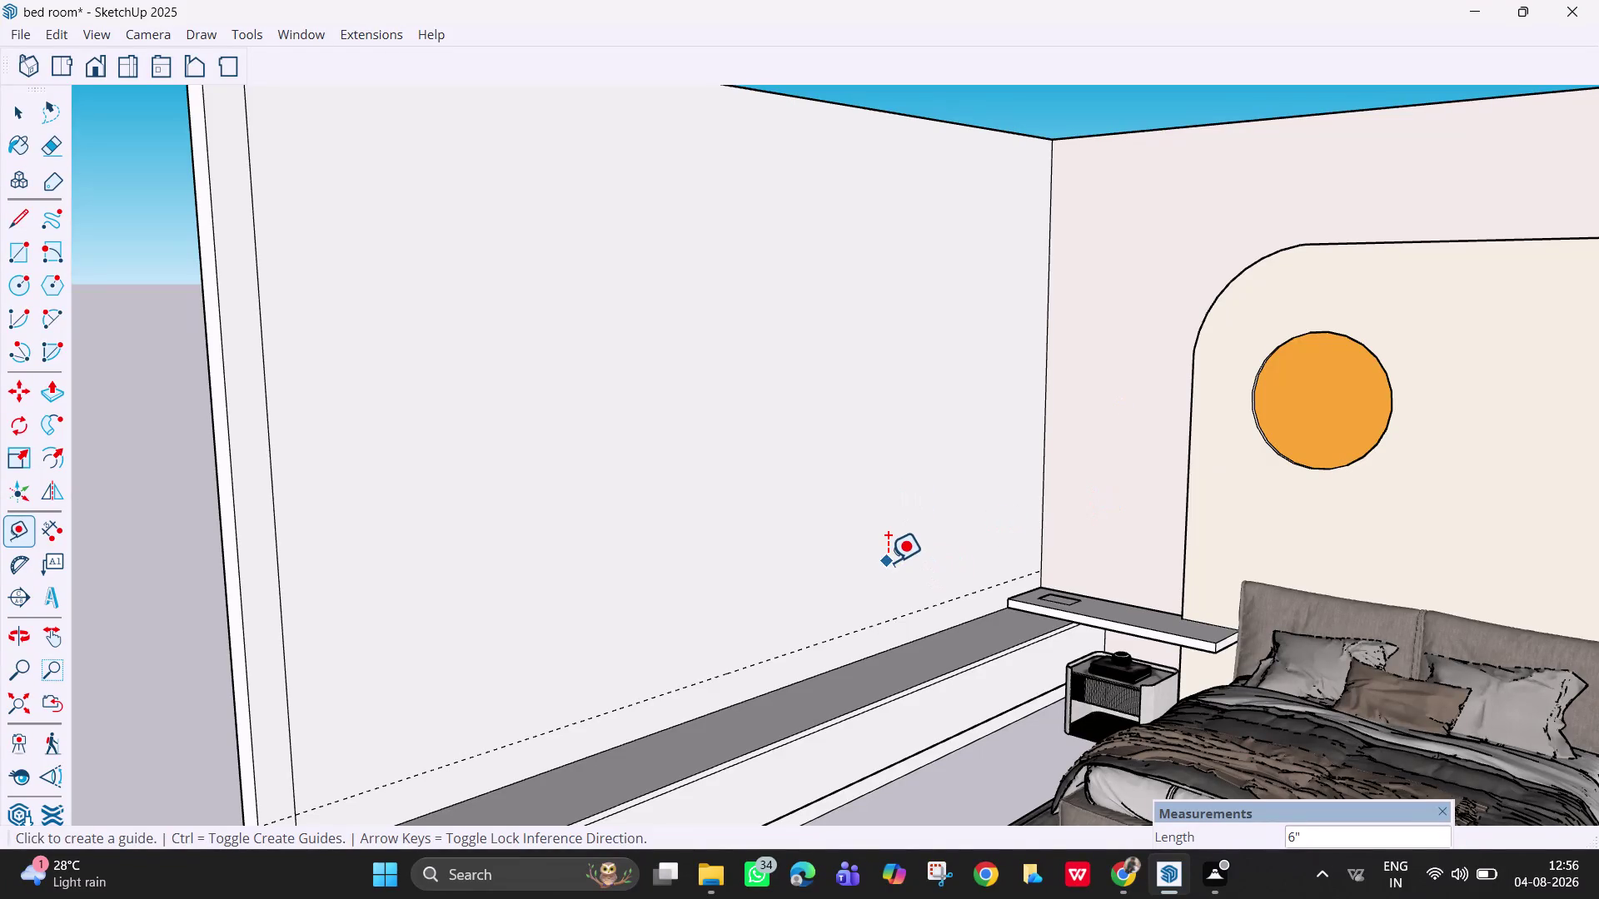
Pull a guide from the lower guide line up to near the top of the bedroom wall.
click(809, 643)
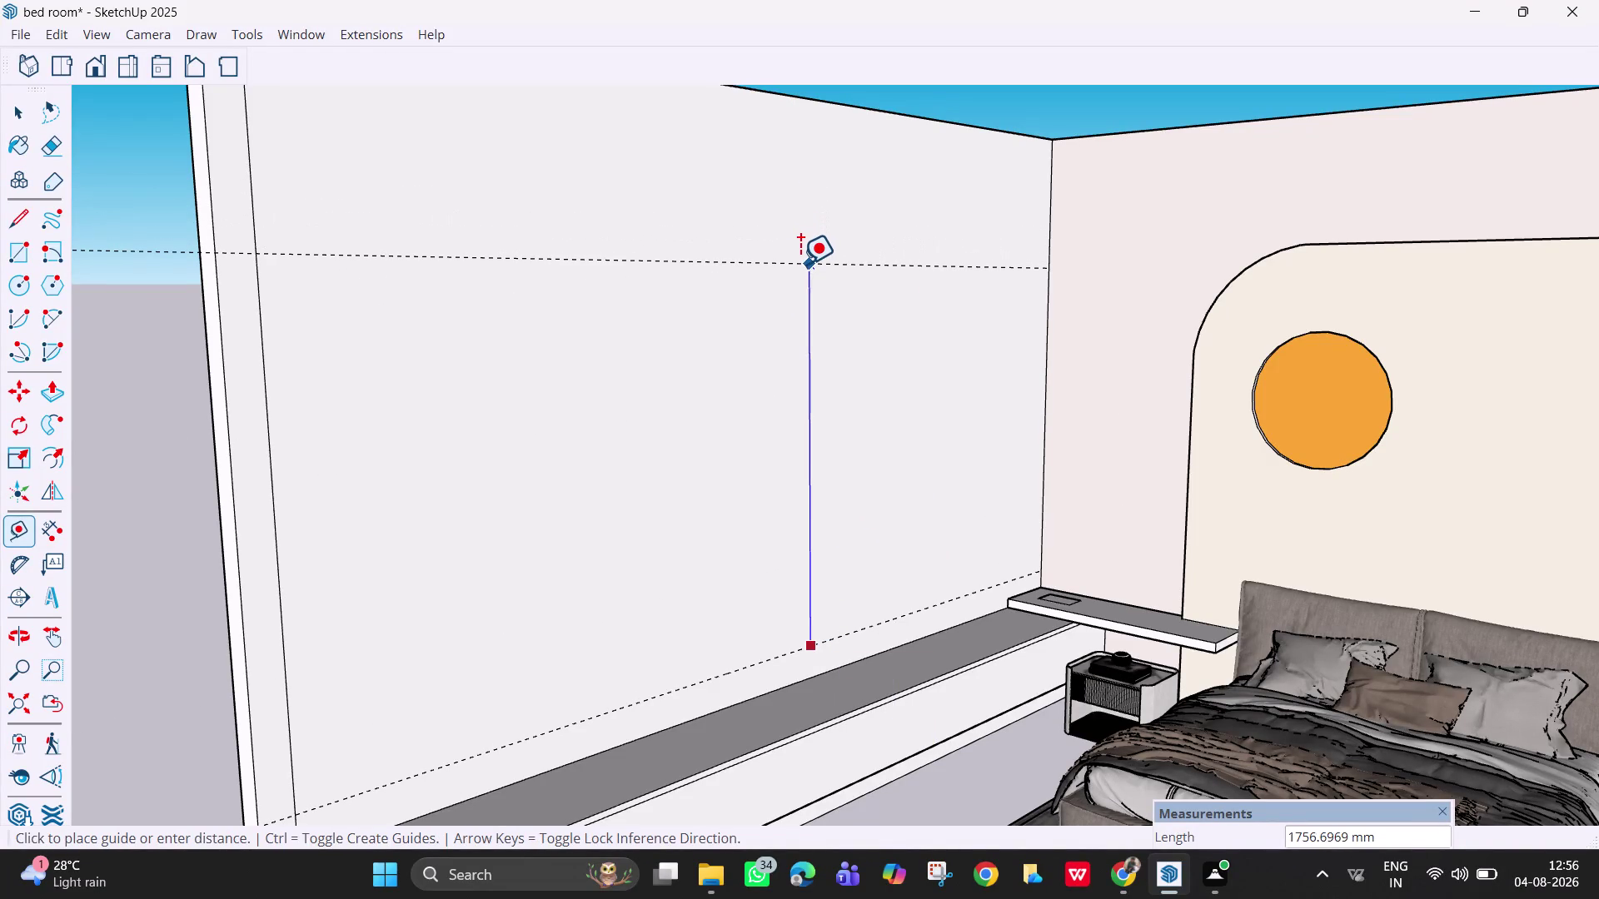
click(374, 33)
click(316, 34)
click(316, 34)
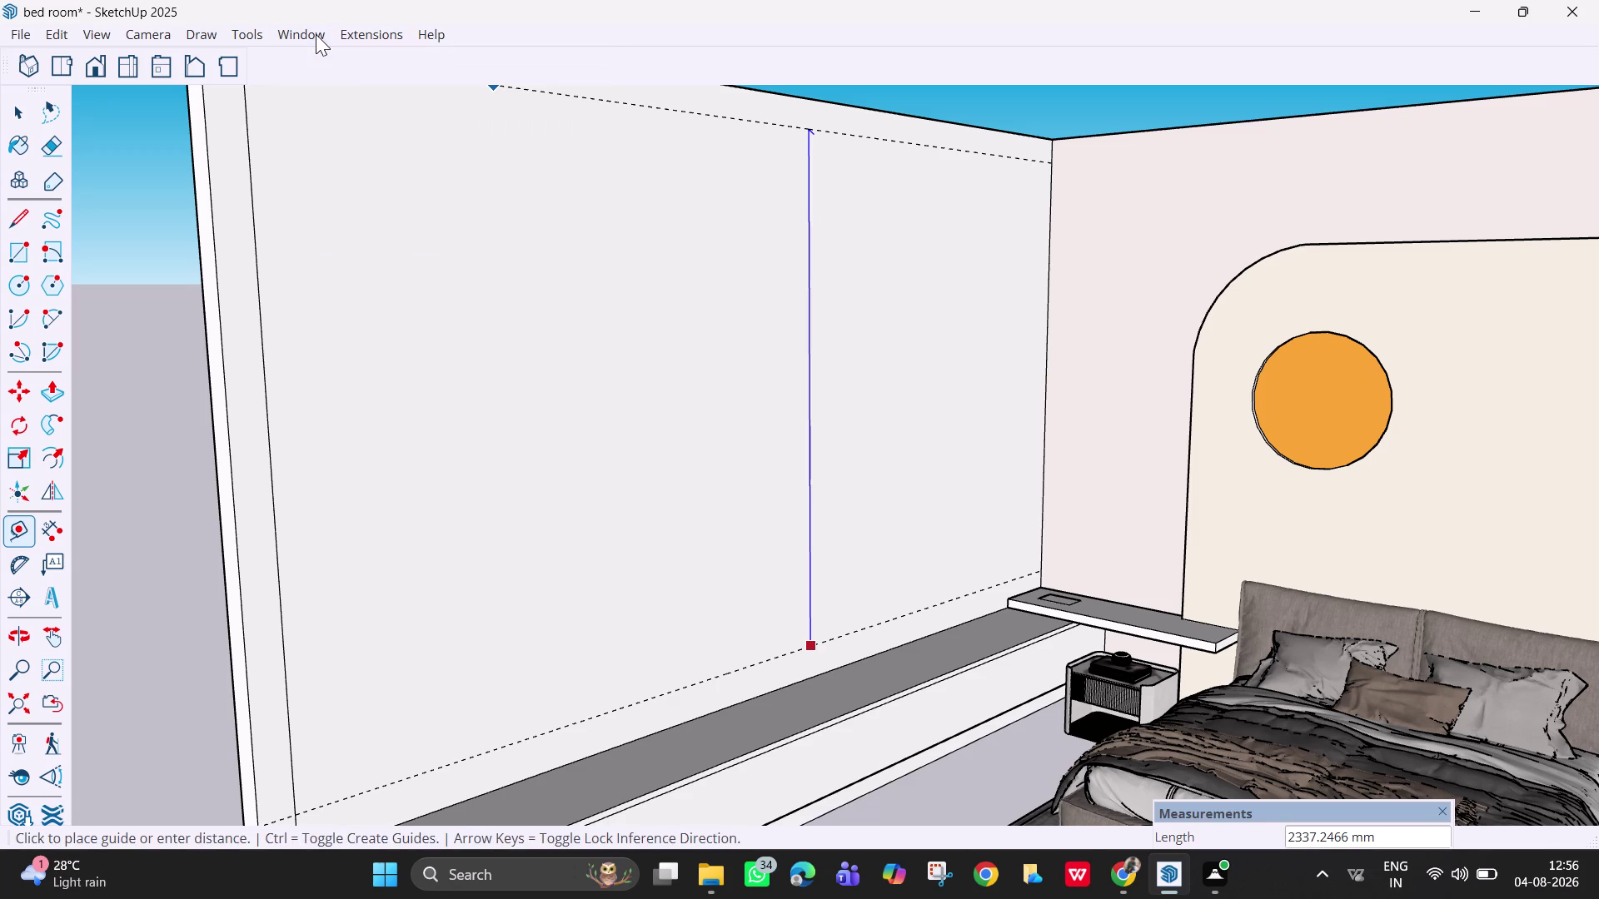
click(374, 142)
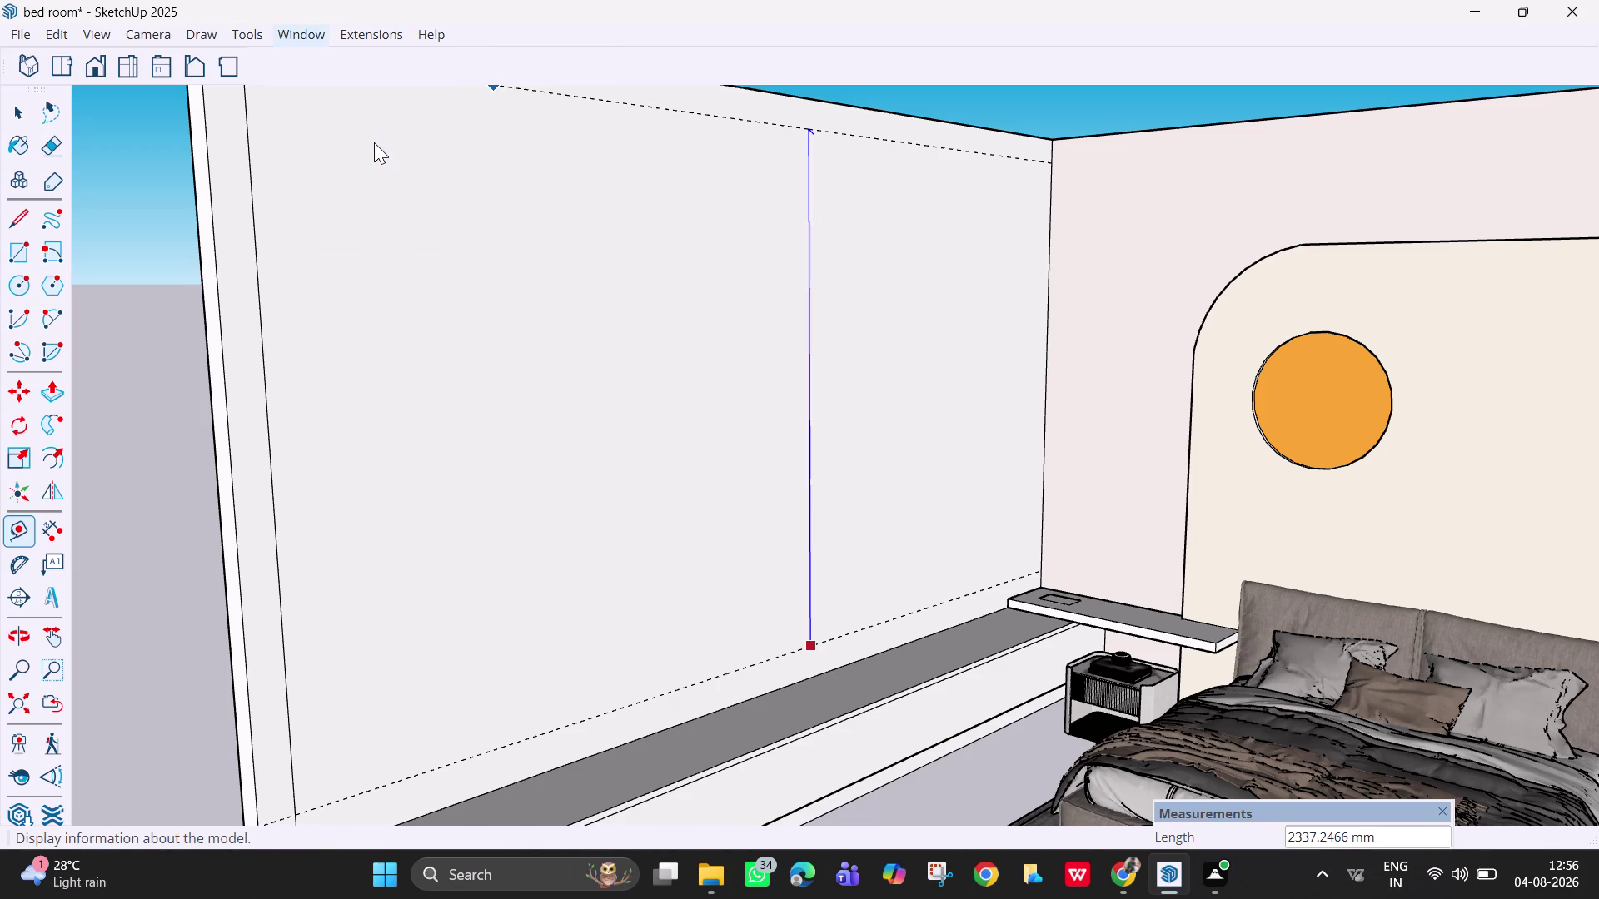
Set the Model Info unit format to Architectural.
click(393, 337)
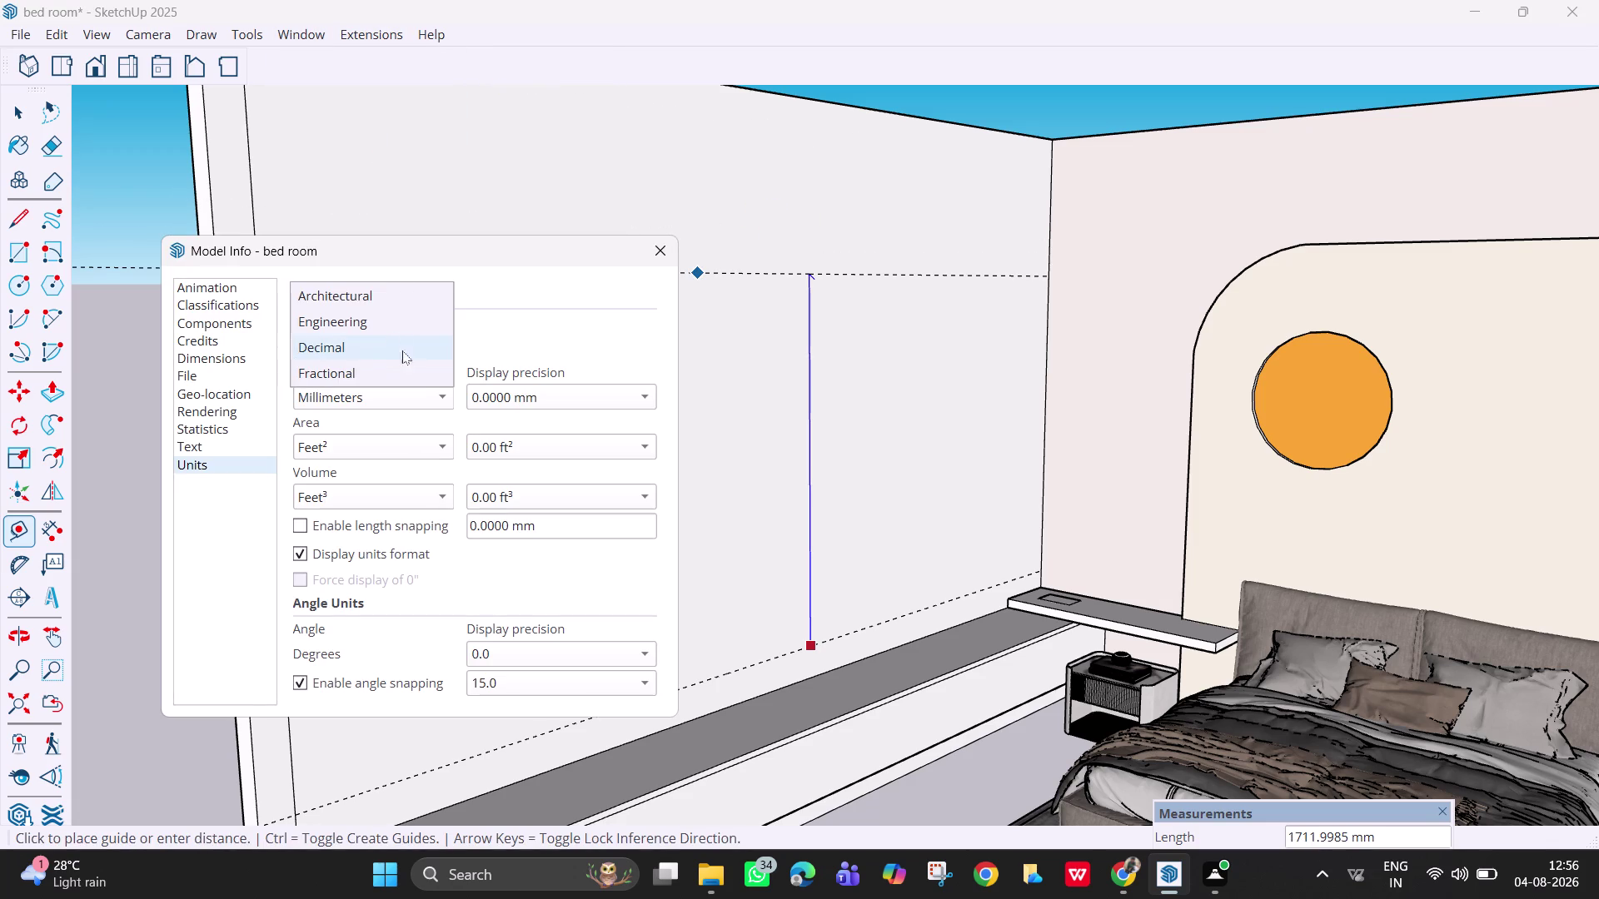
click(391, 294)
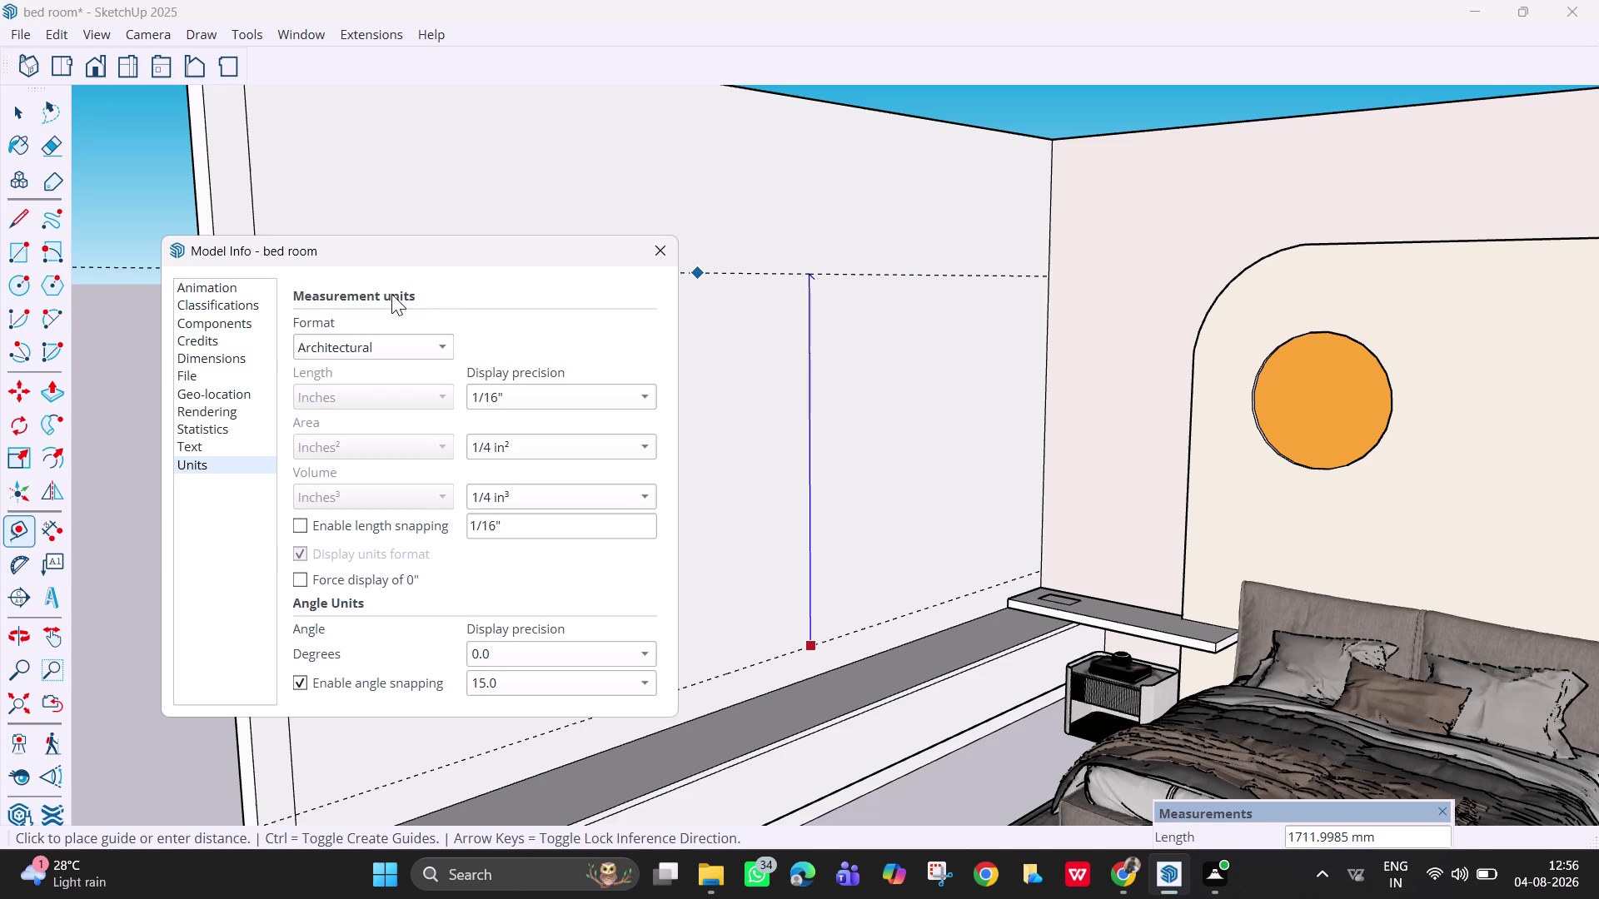
click(654, 254)
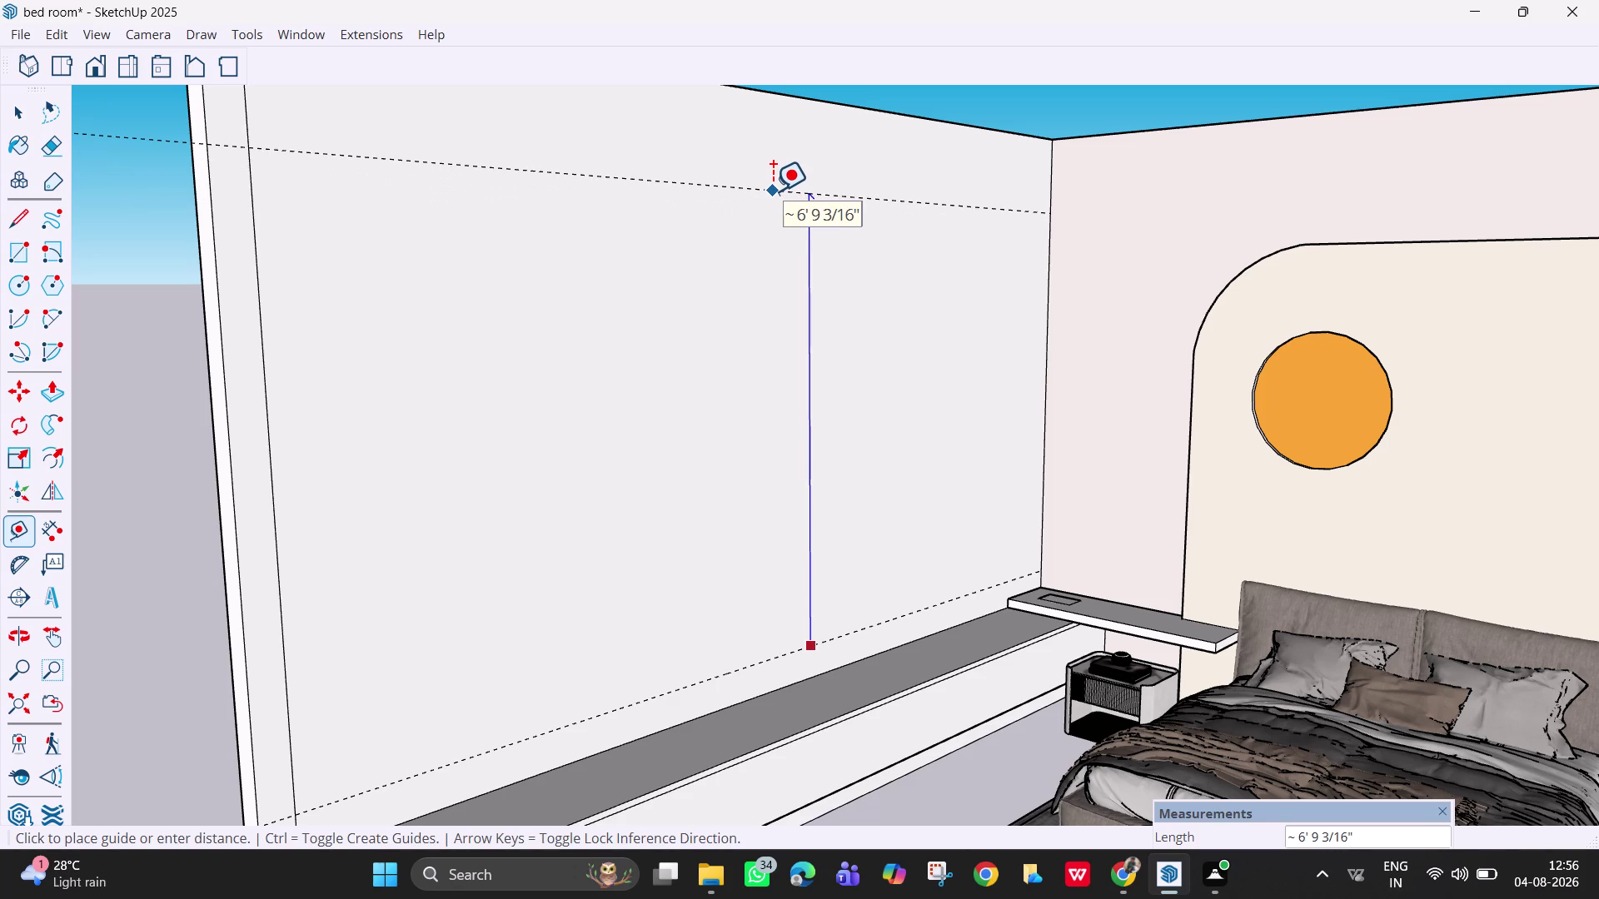
Place a guide 8' above the base guide, re-pulling it from the lower wall line.
text(8')
key(Return)
scroll(down, 3)
middle_drag(1003, 426, 1111, 578)
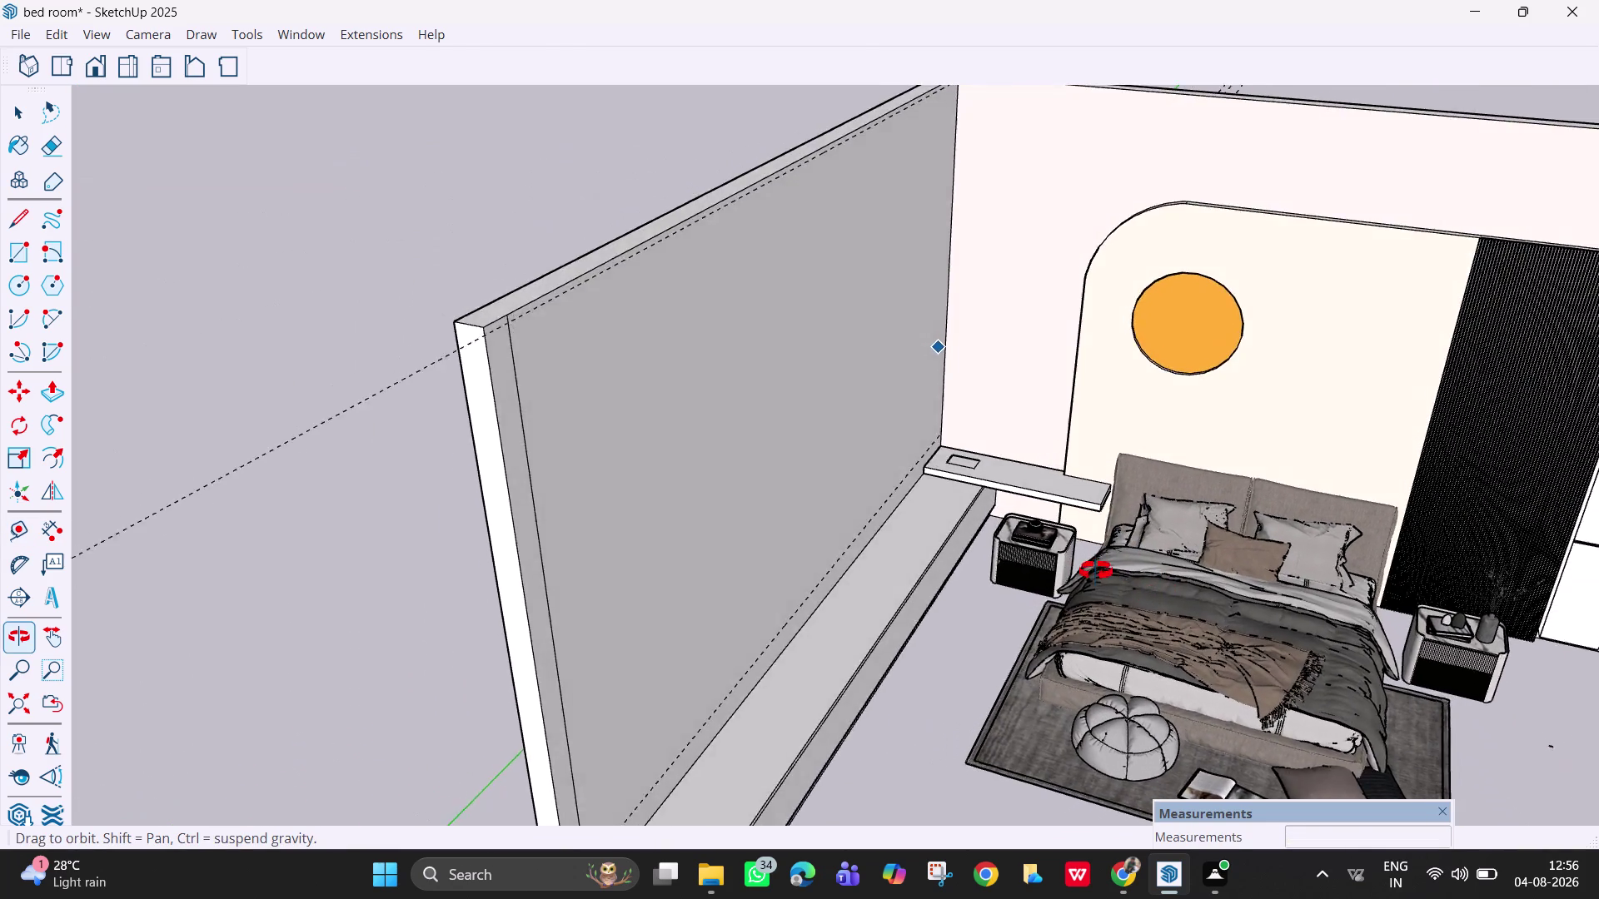
middle_drag(1111, 579, 1054, 550)
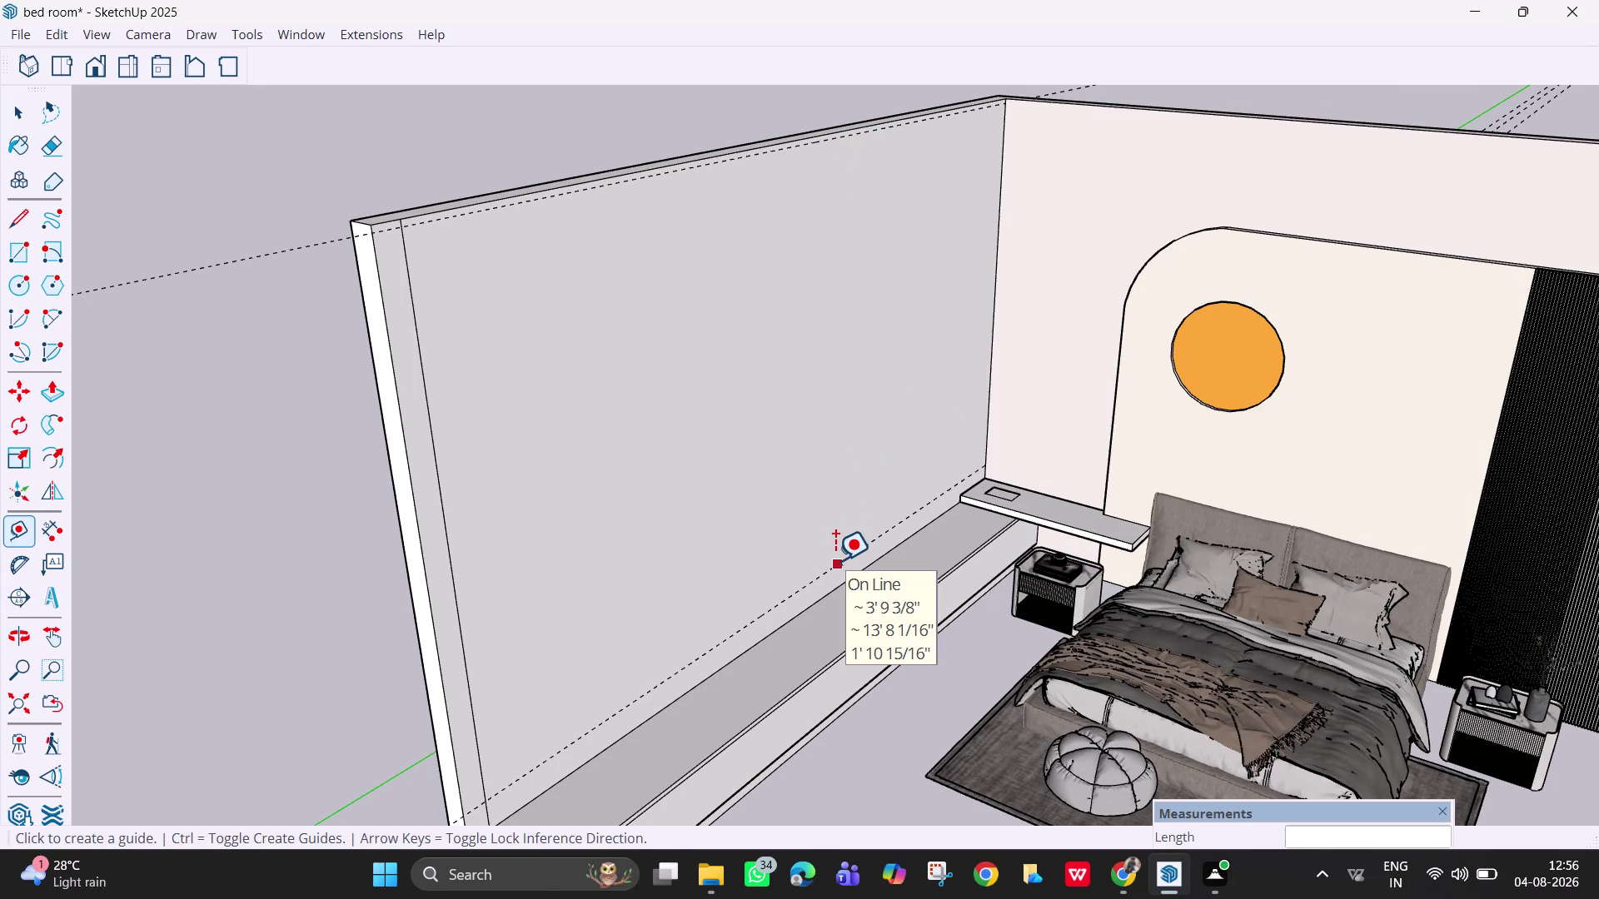
click(821, 590)
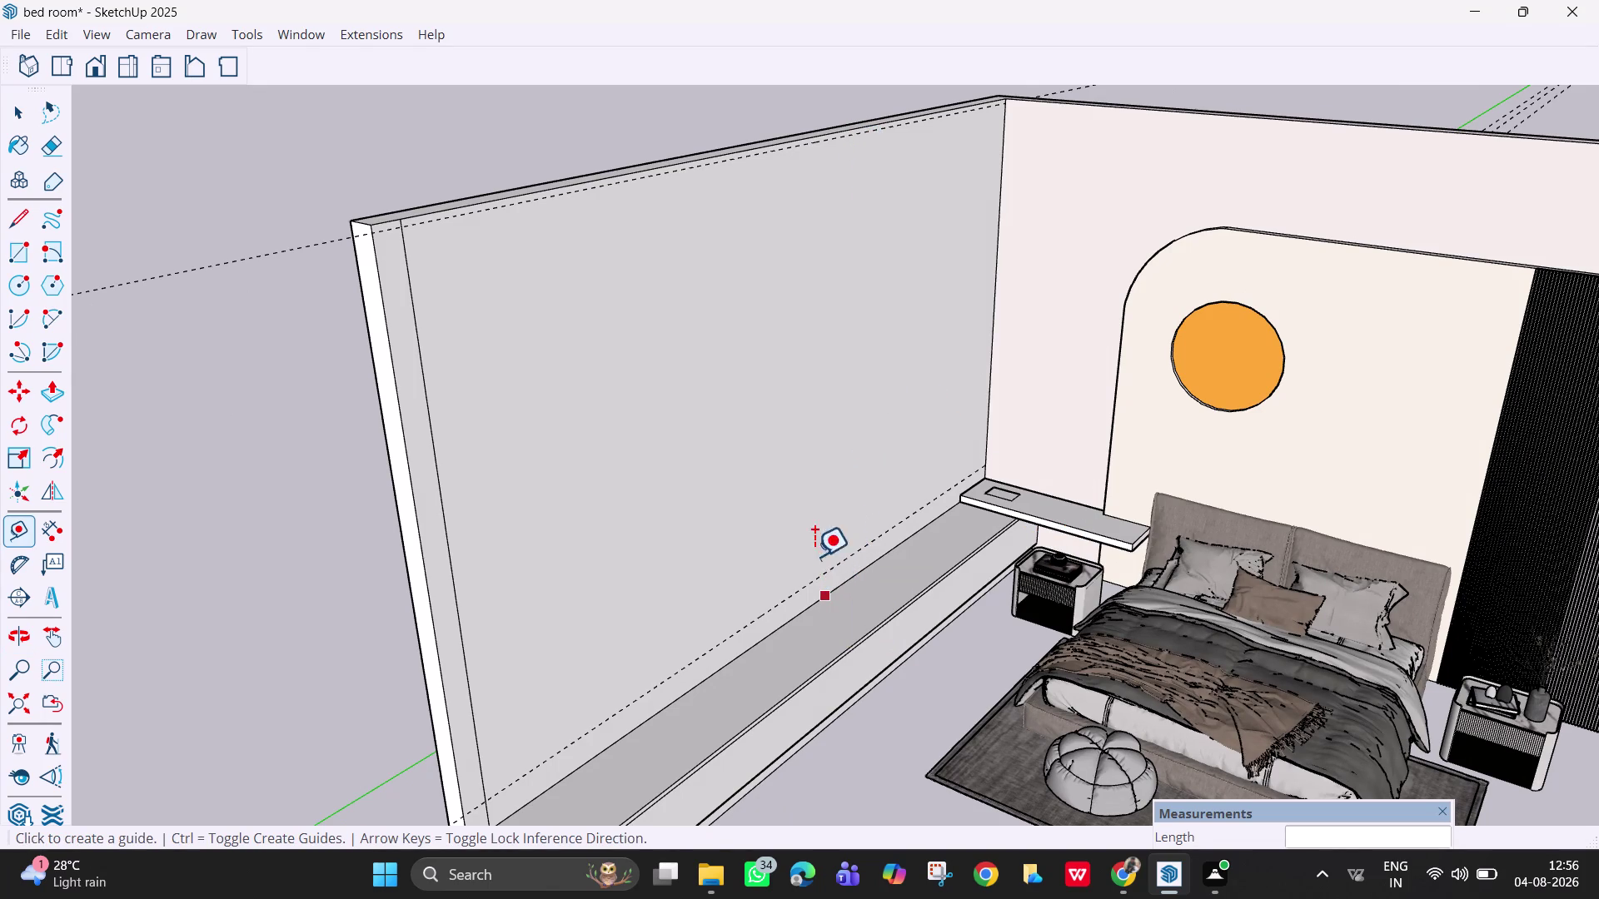
text(8)
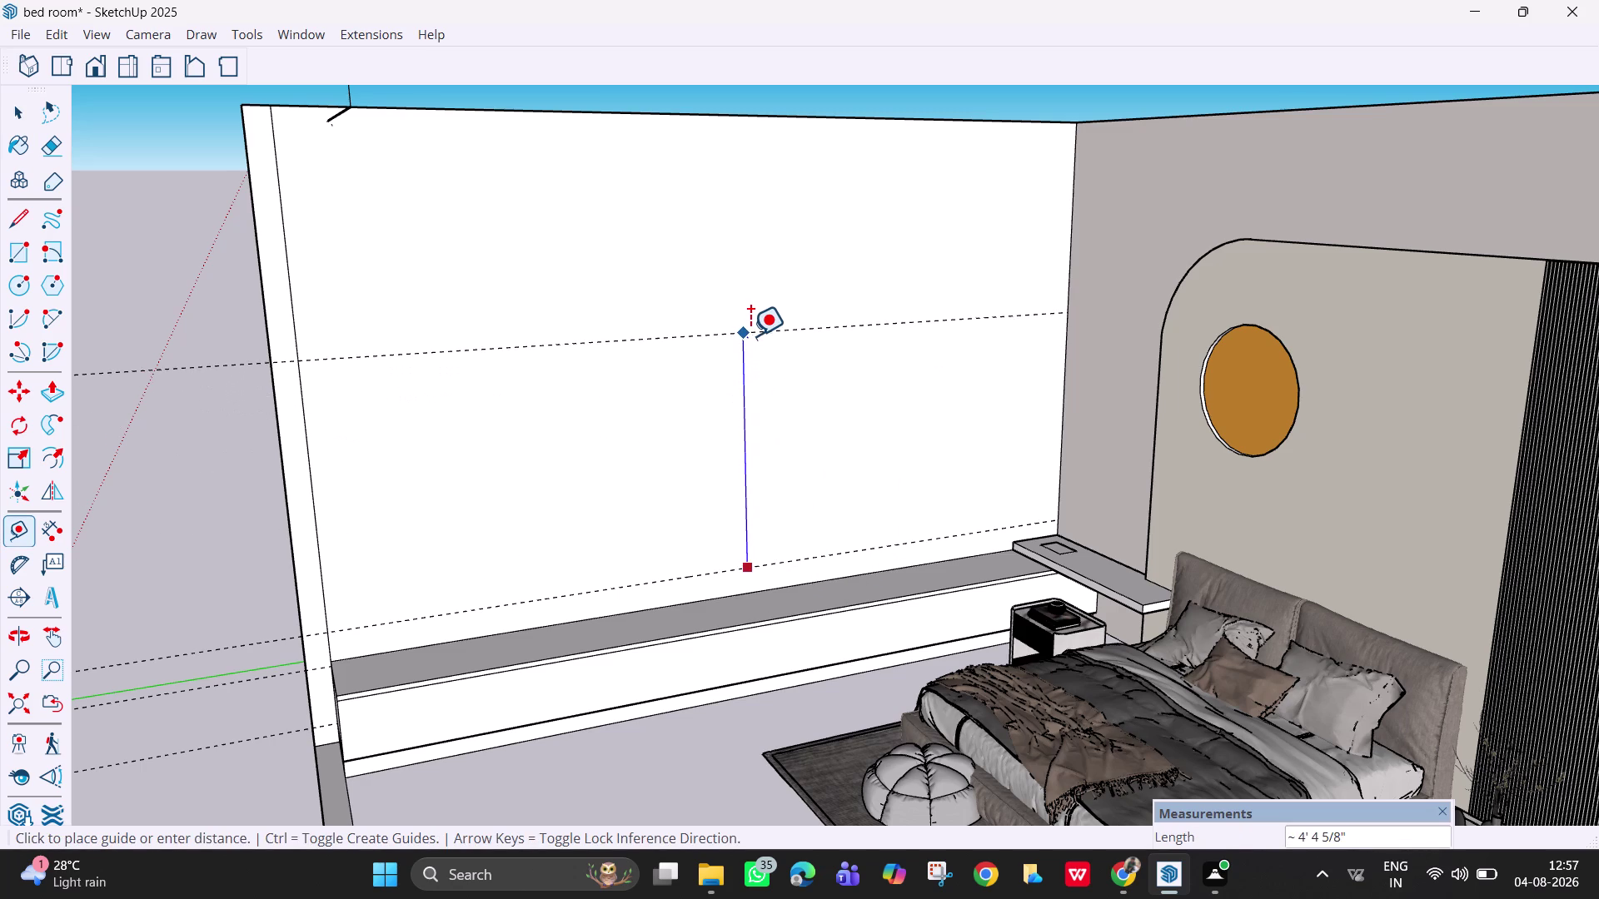
Pull a guide 6' from the lower guide line.
text(6')
key(Return)
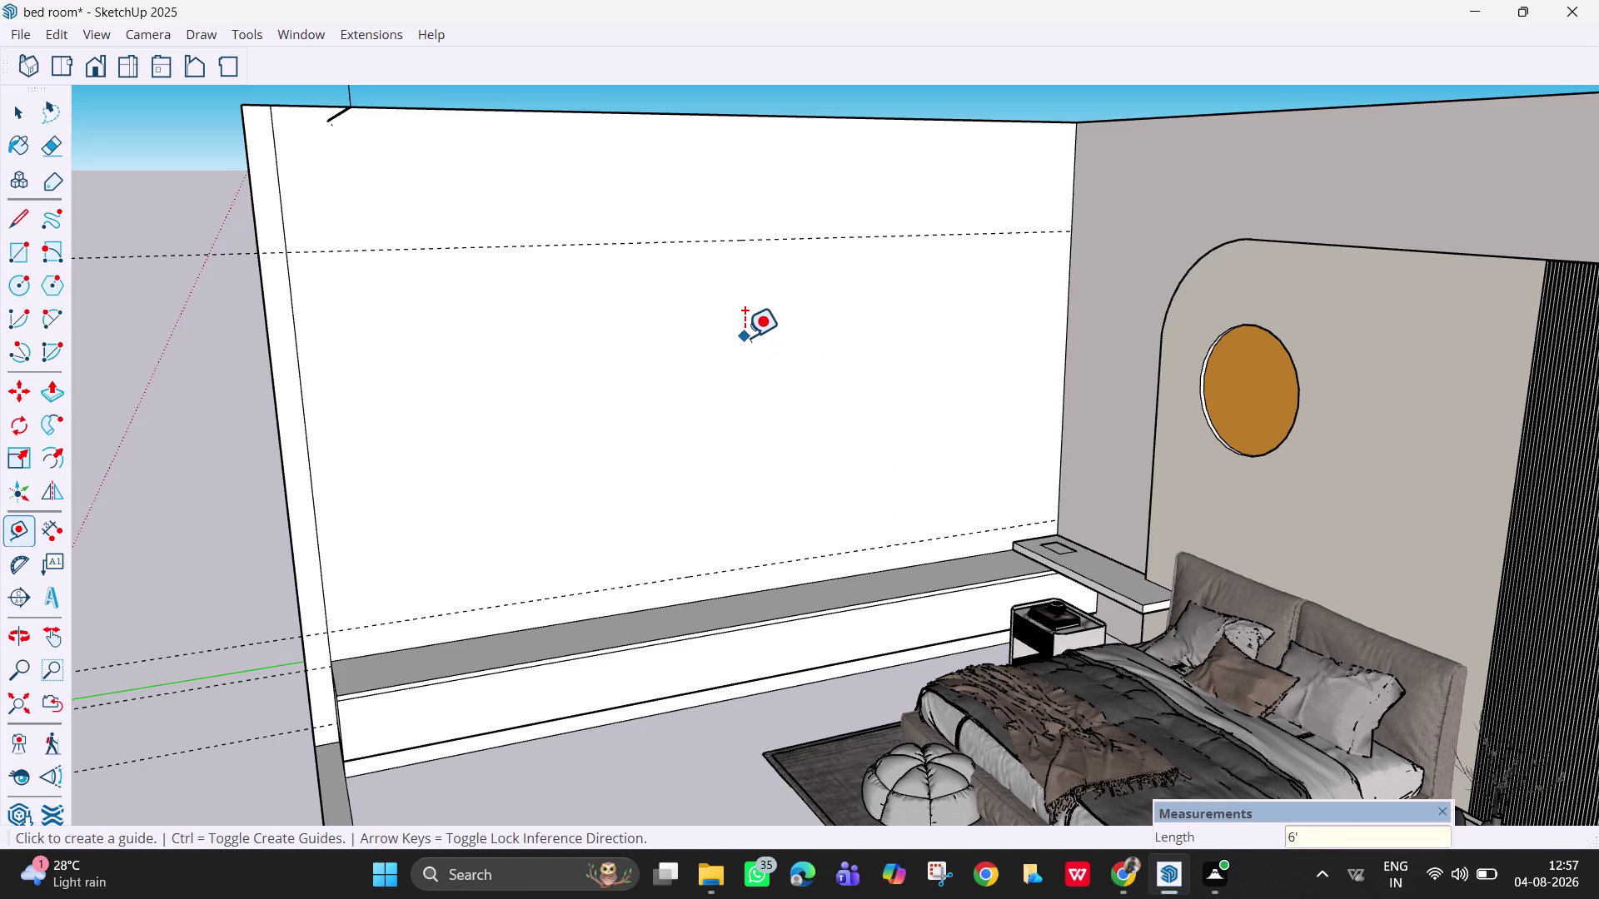
key(Escape)
key(space)
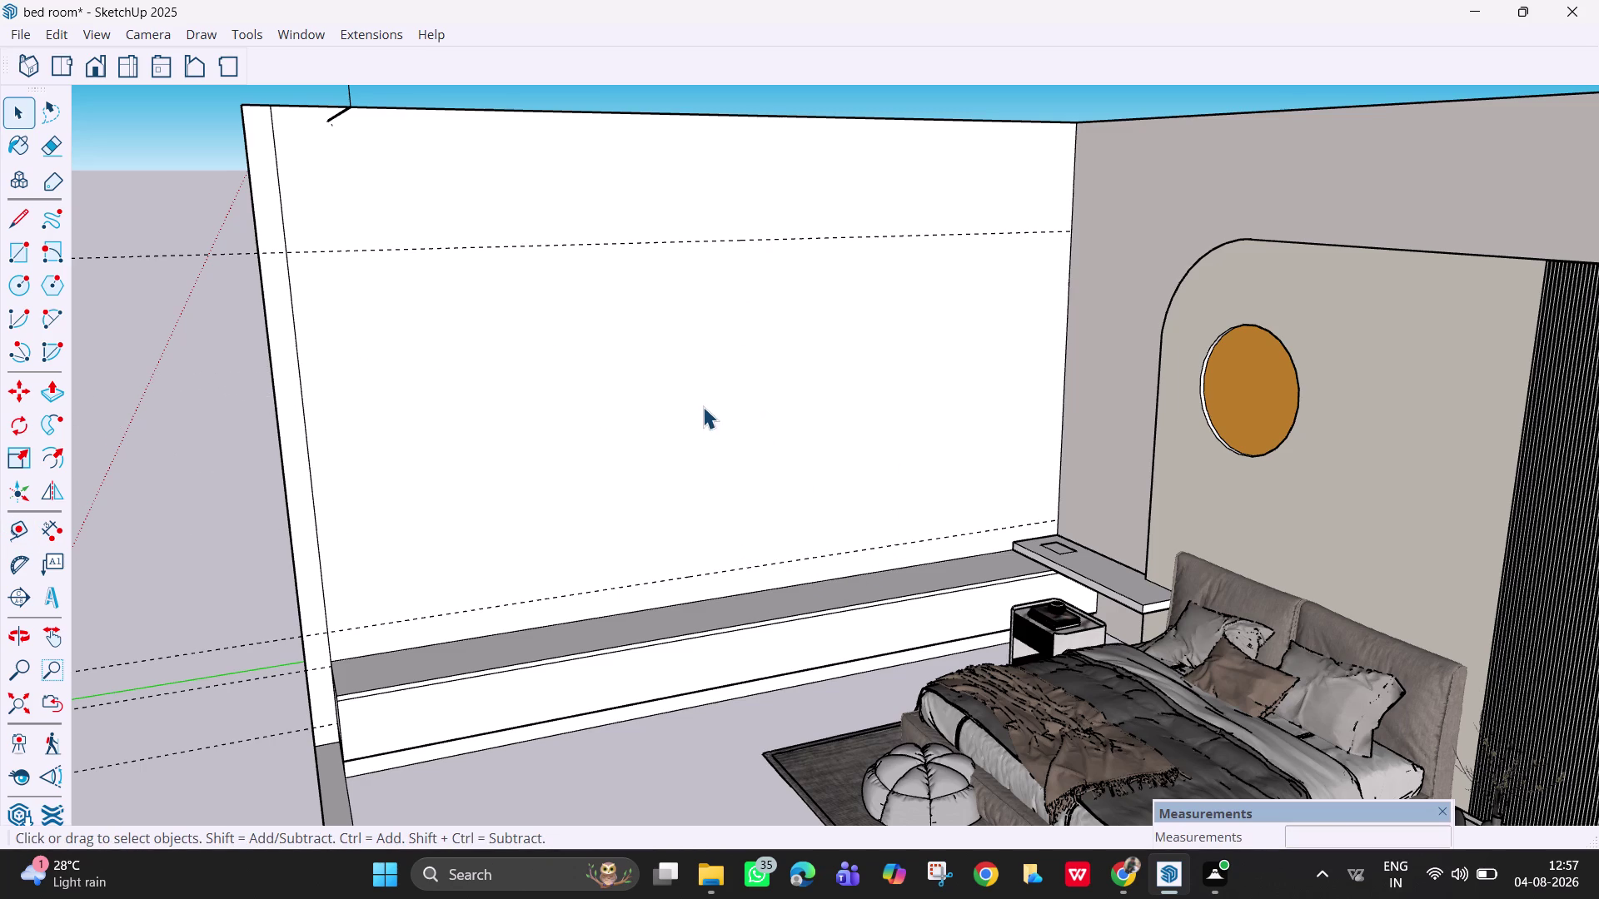
Start a line at the wall's right edge, then cancel it.
key(l)
click(1066, 399)
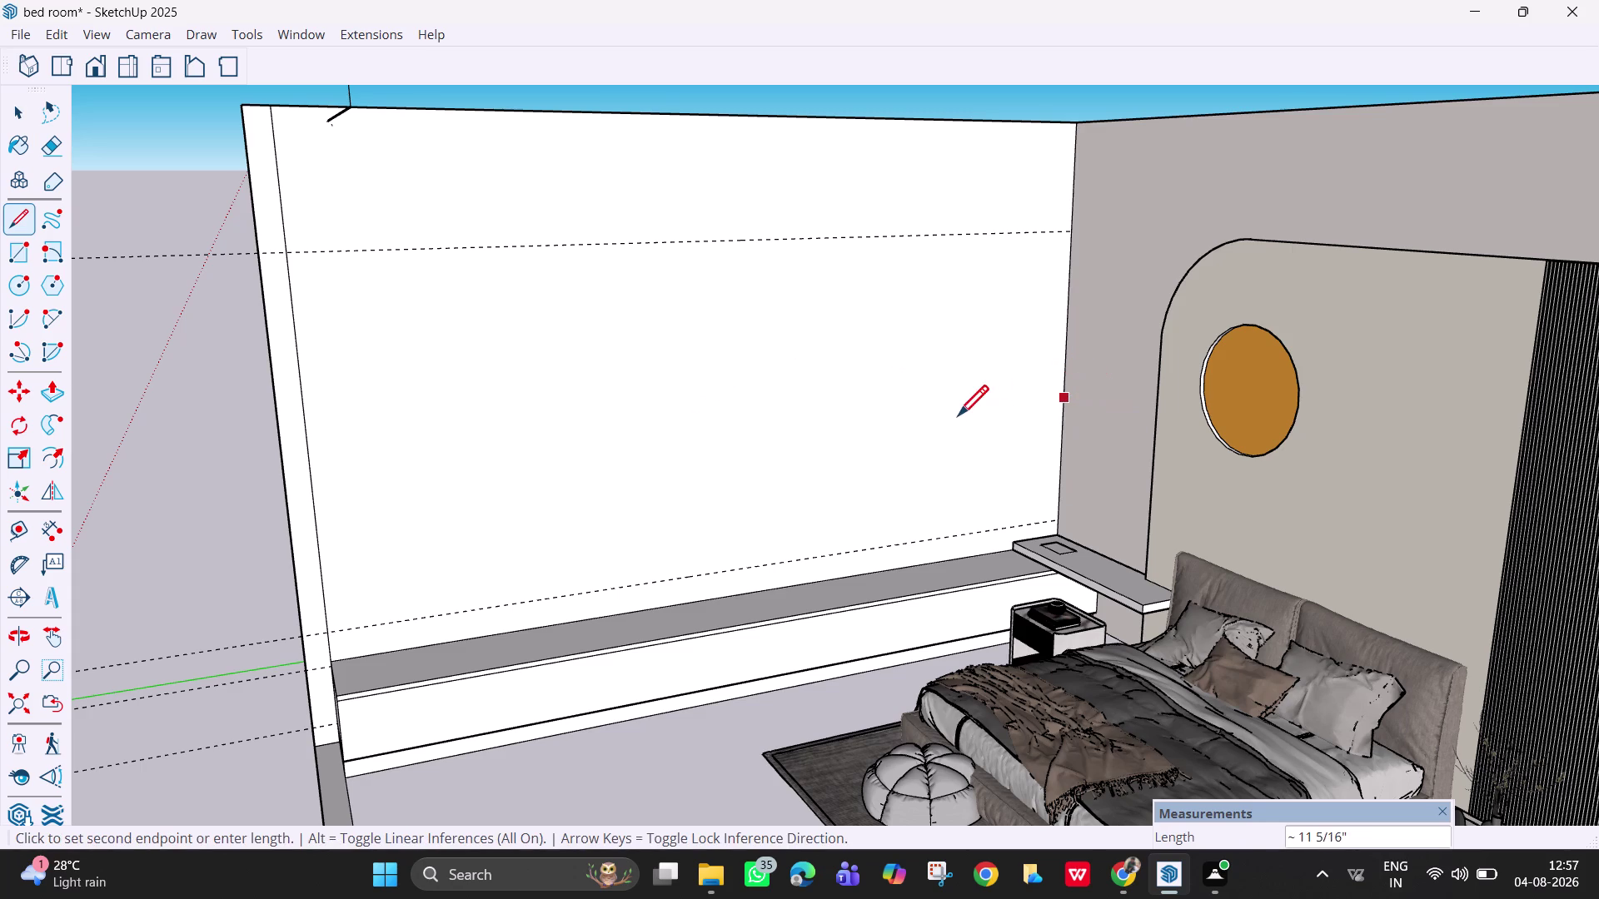
key(Escape)
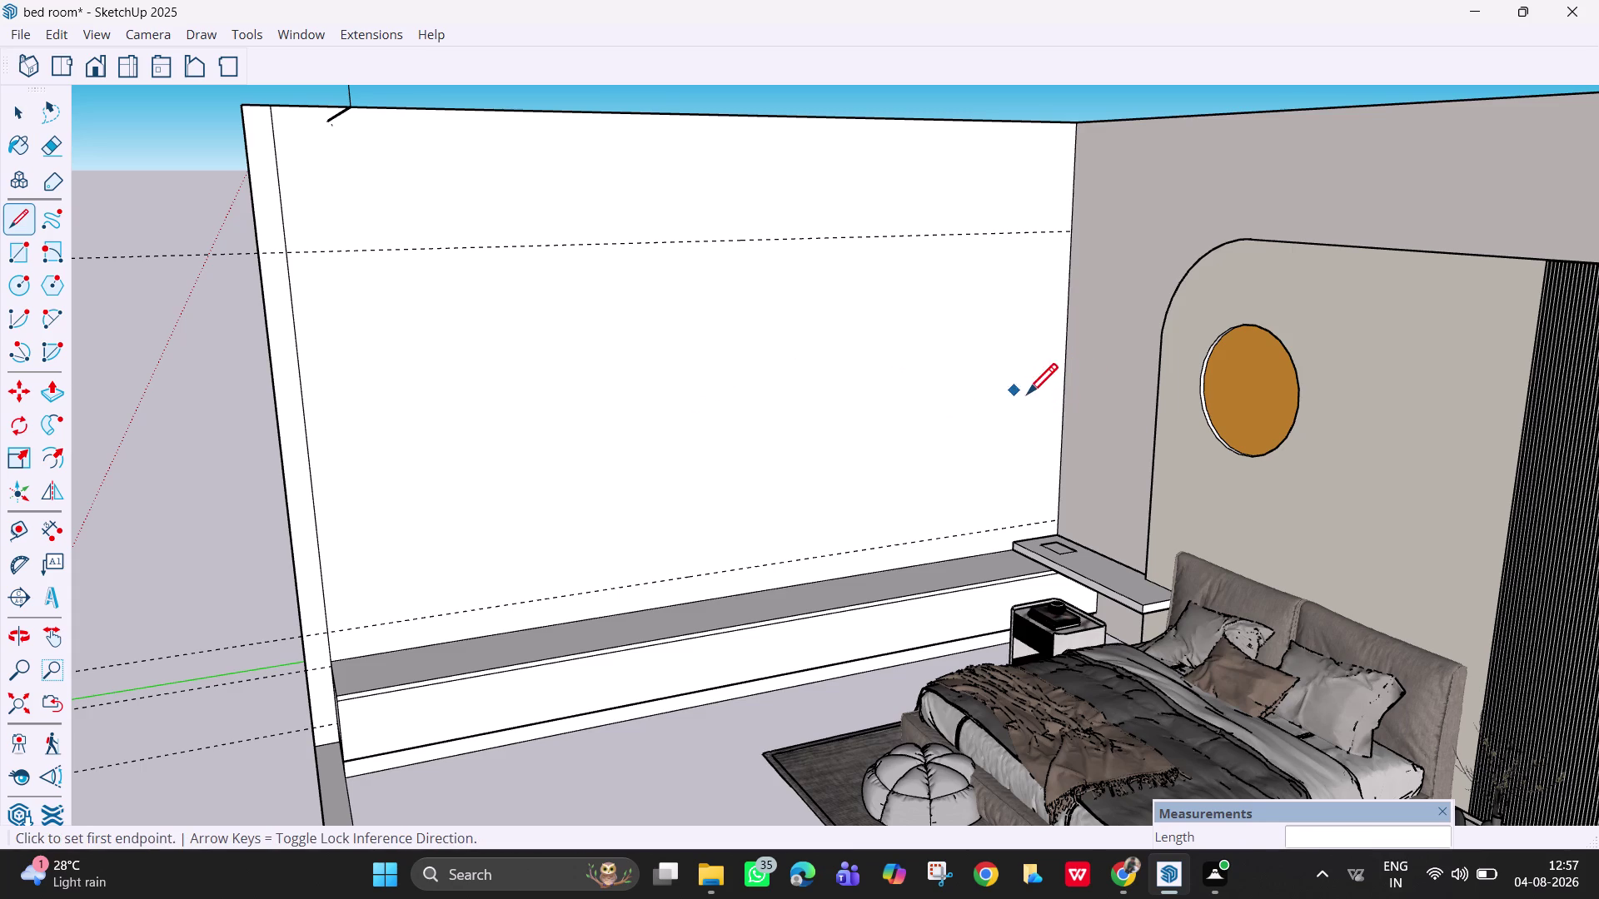
click(1065, 396)
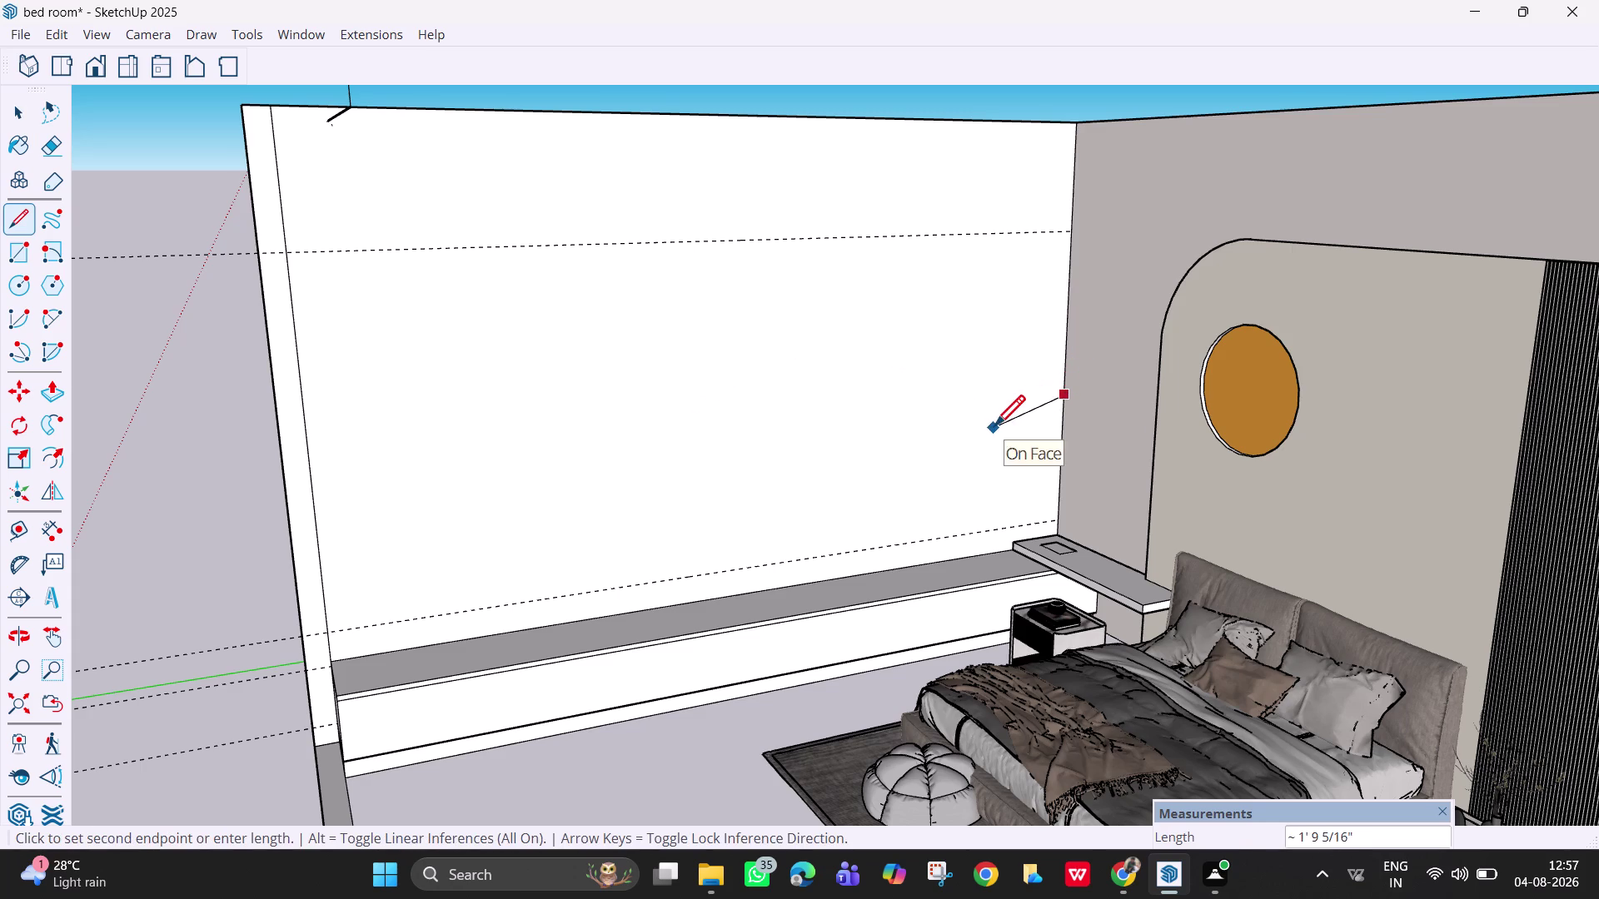
key(space)
Place a vertical guide 3 feet left of the wall's right edge.
key(t)
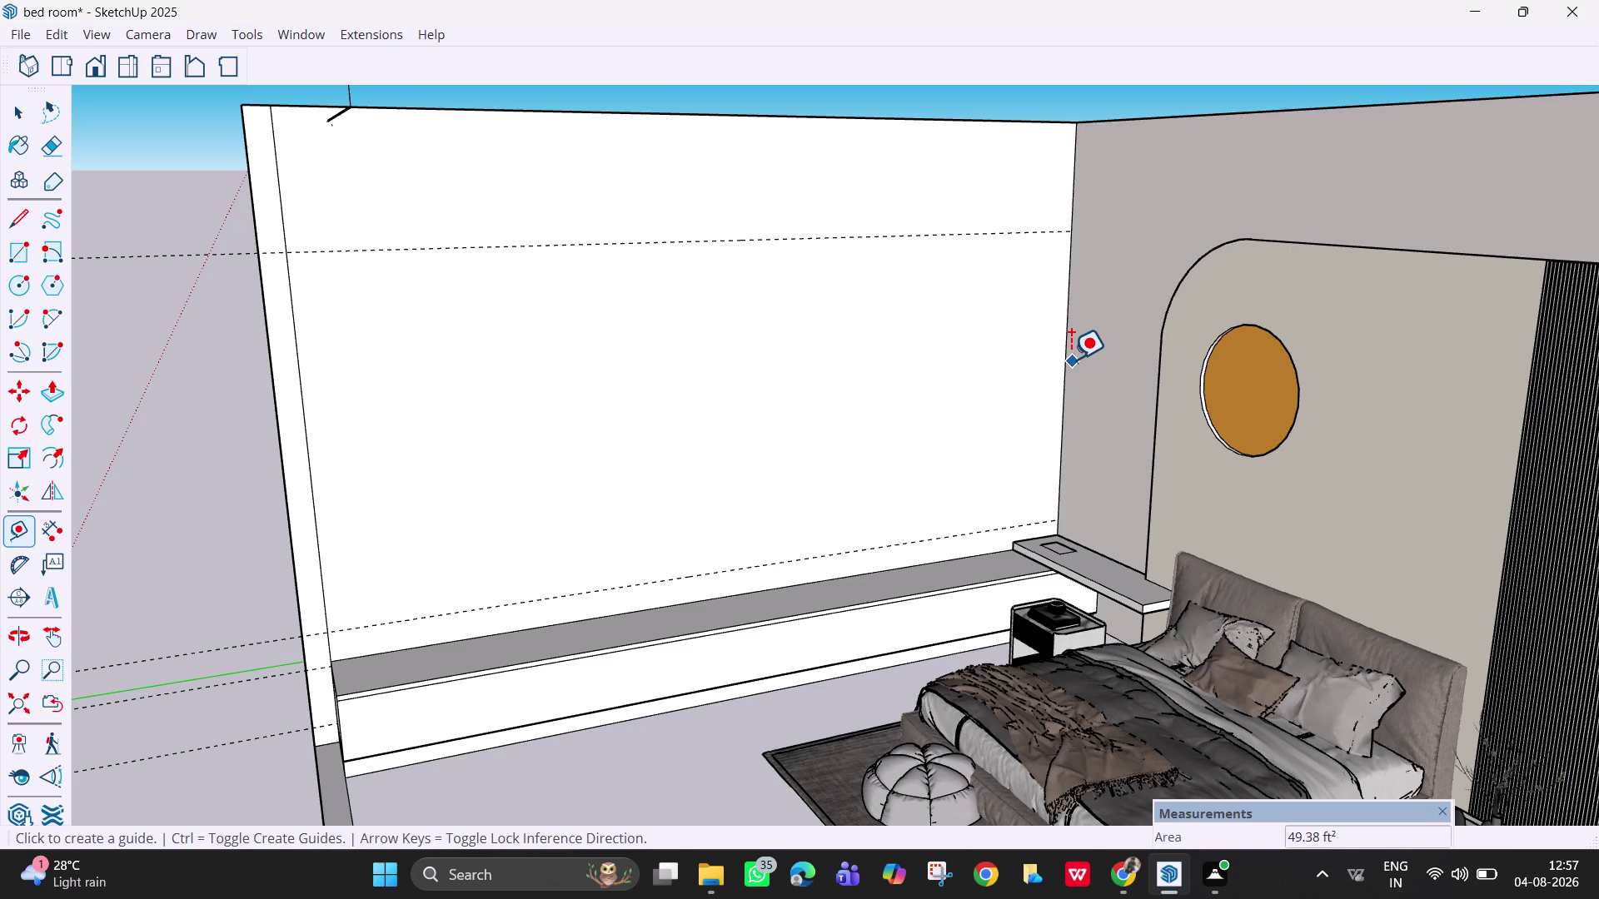
click(1067, 358)
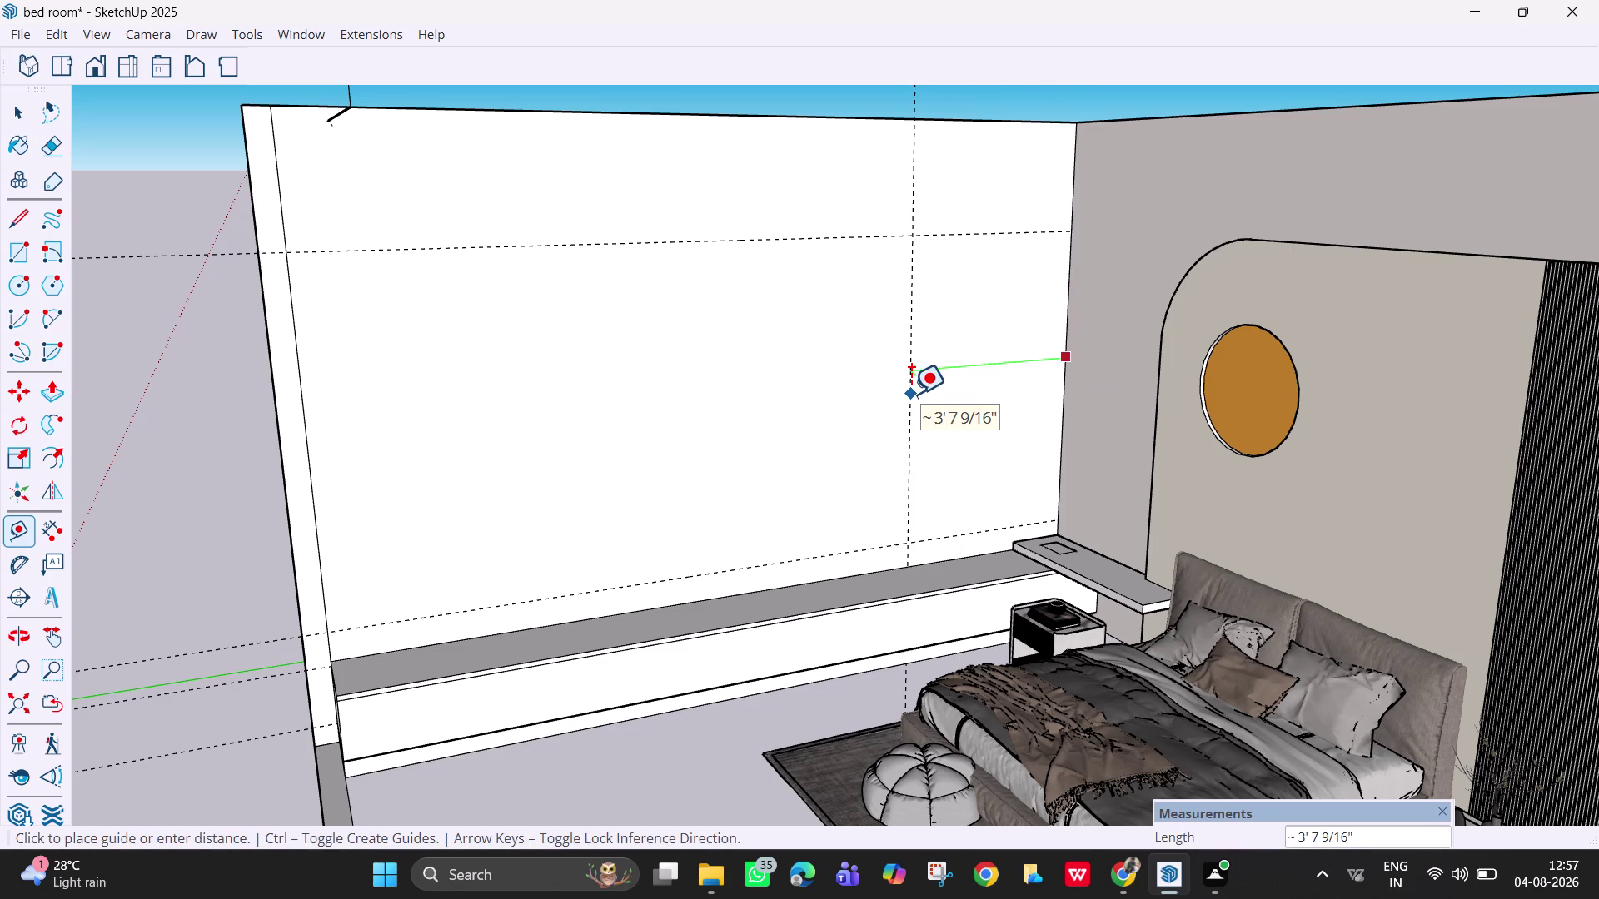
click(938, 392)
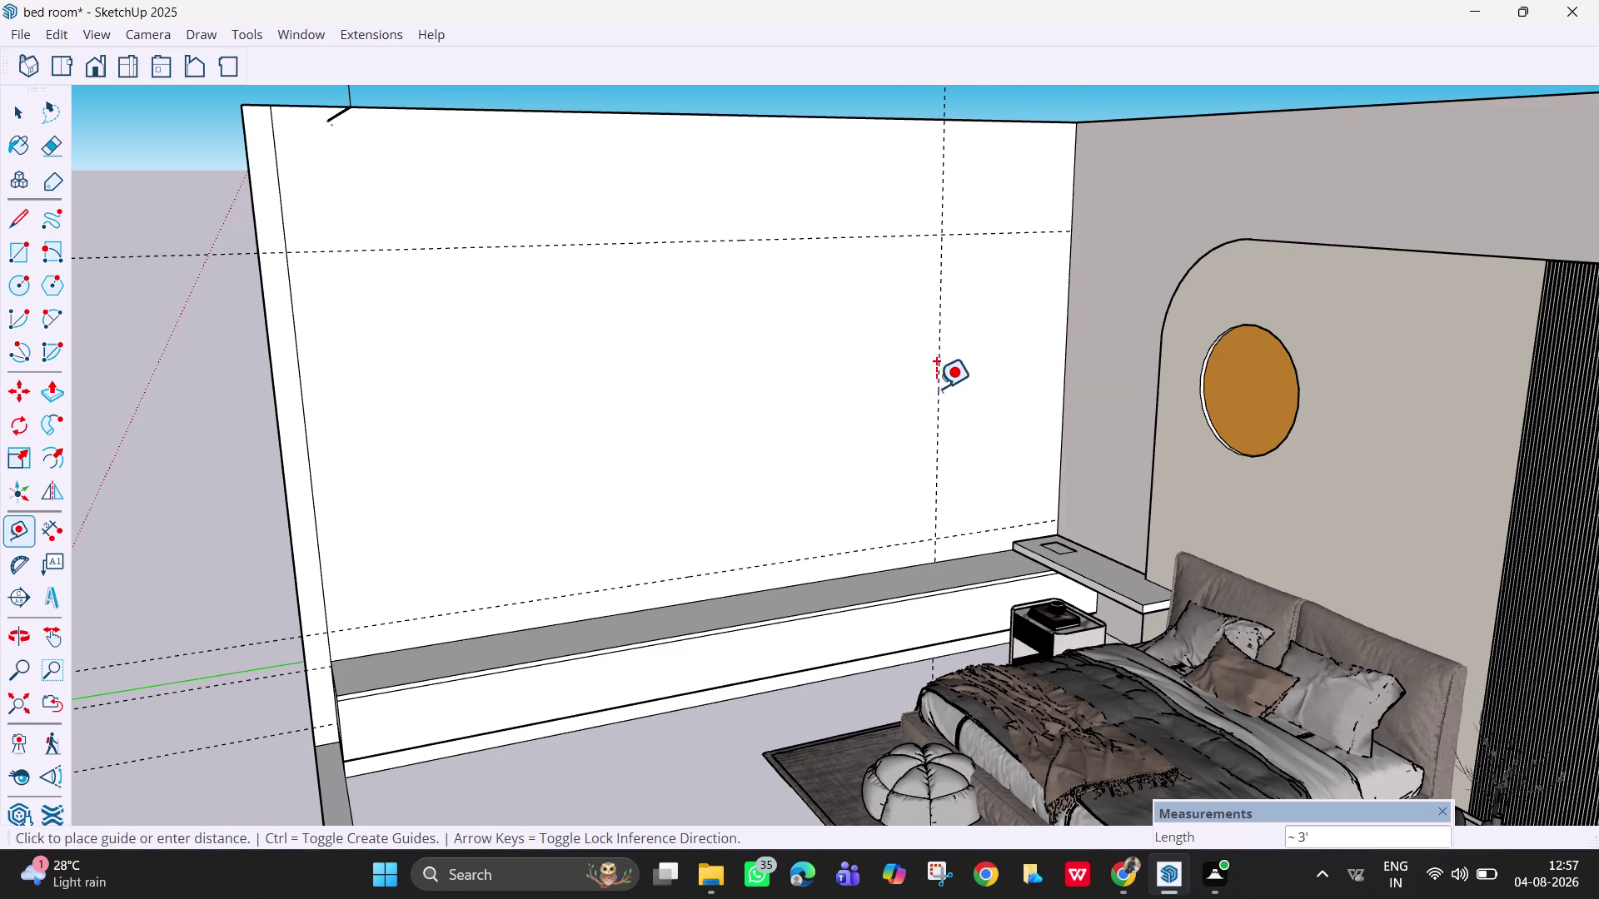
key(Escape)
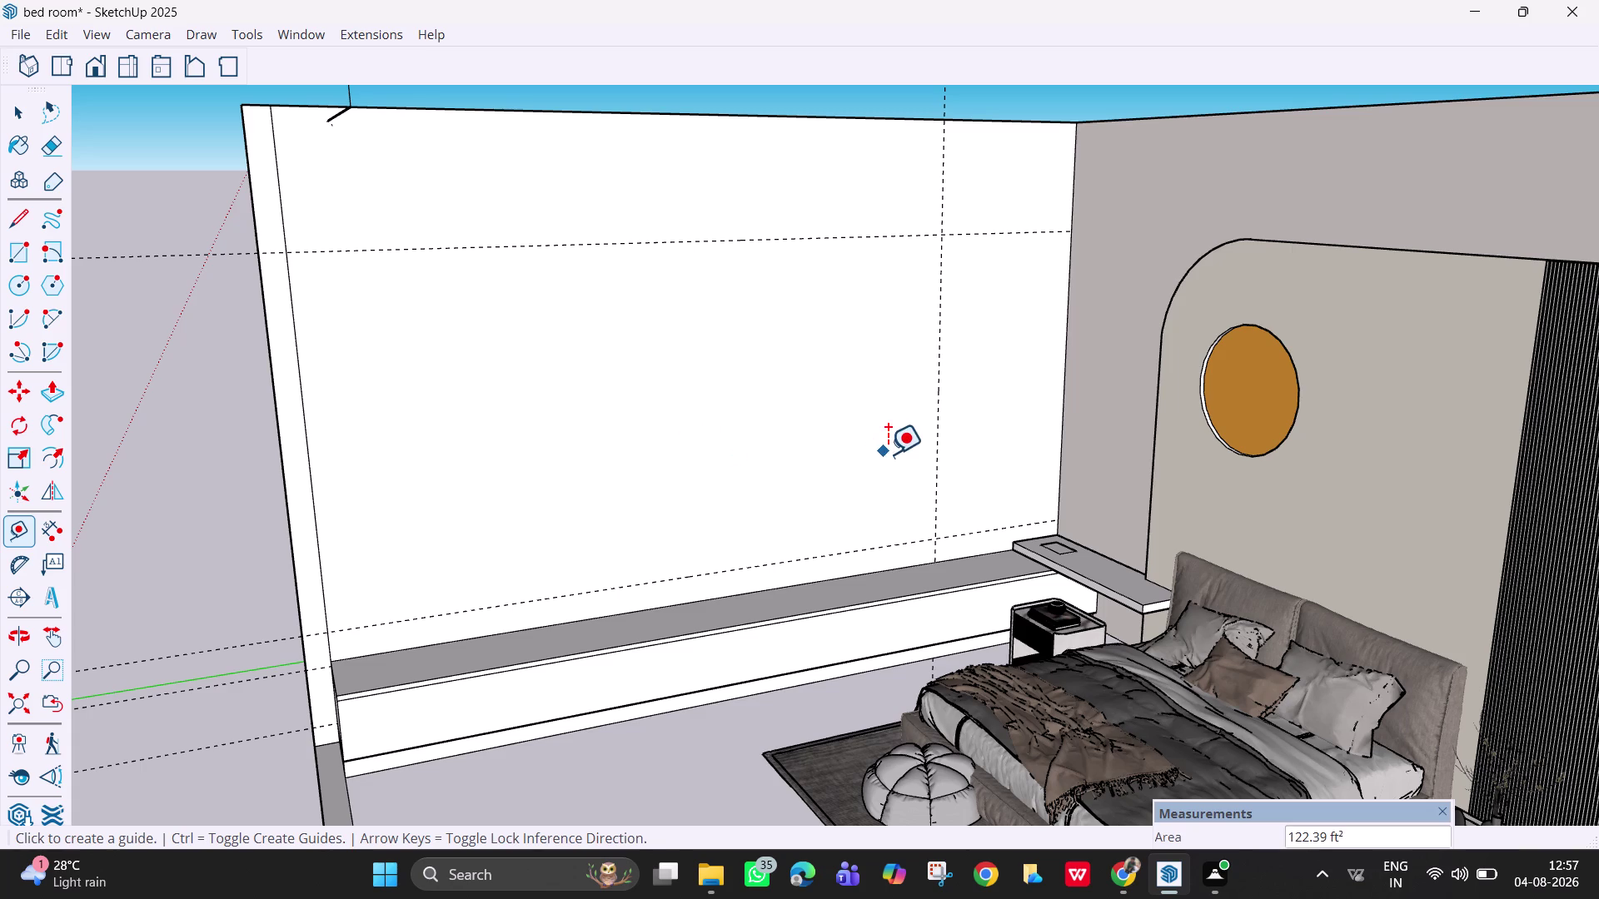
key(space)
key(space)
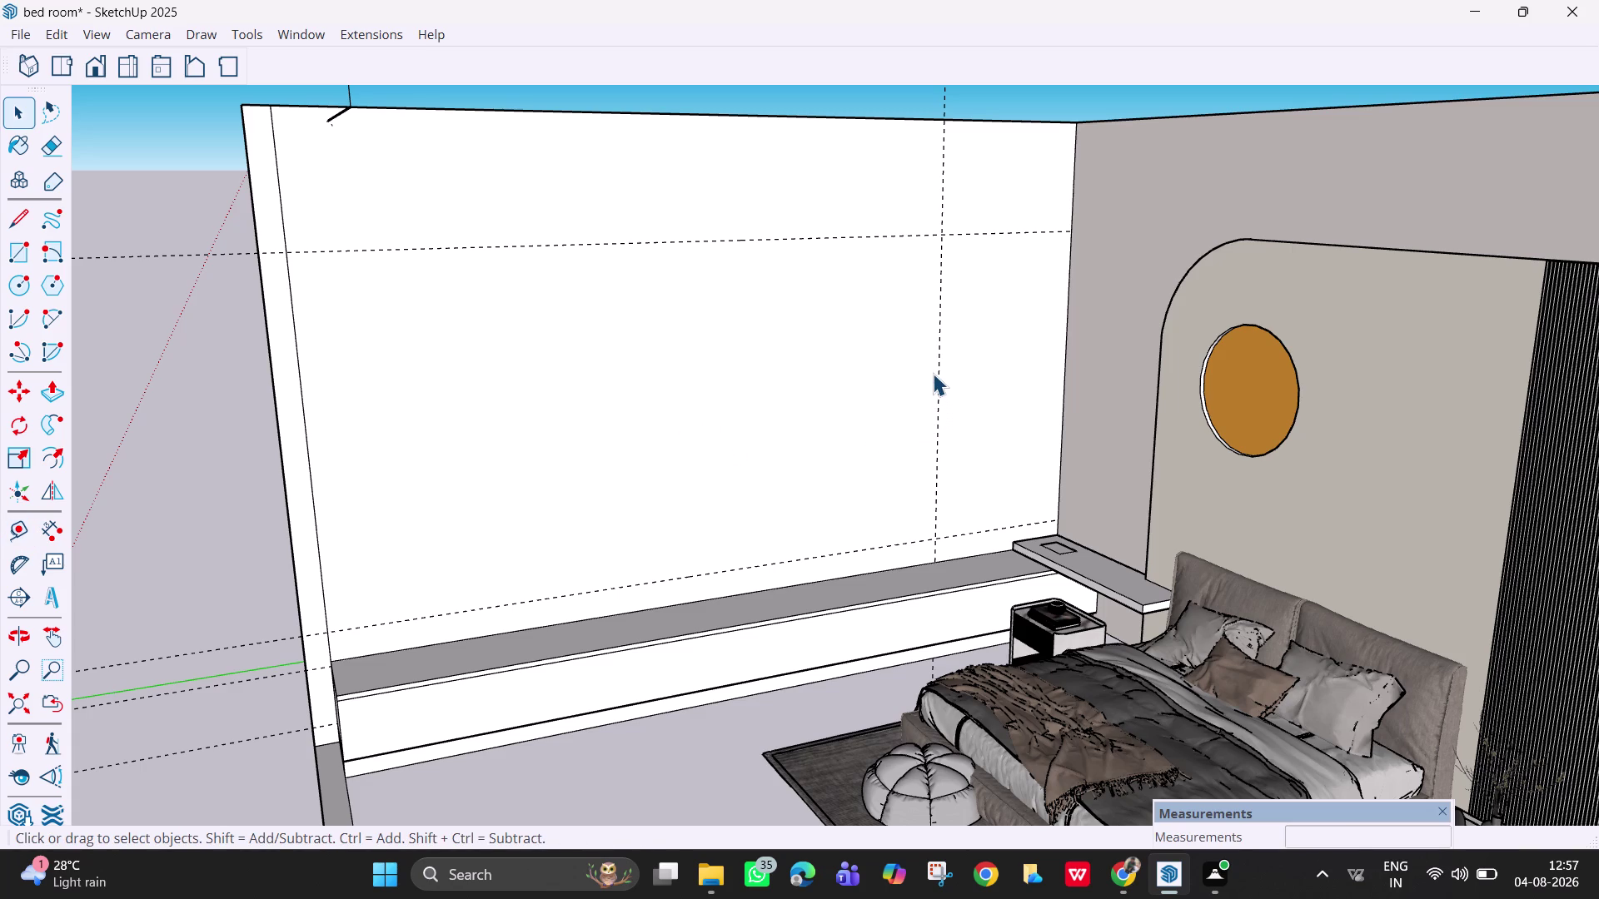
Add another vertical guide 6' further along from that guide.
key(t)
click(936, 373)
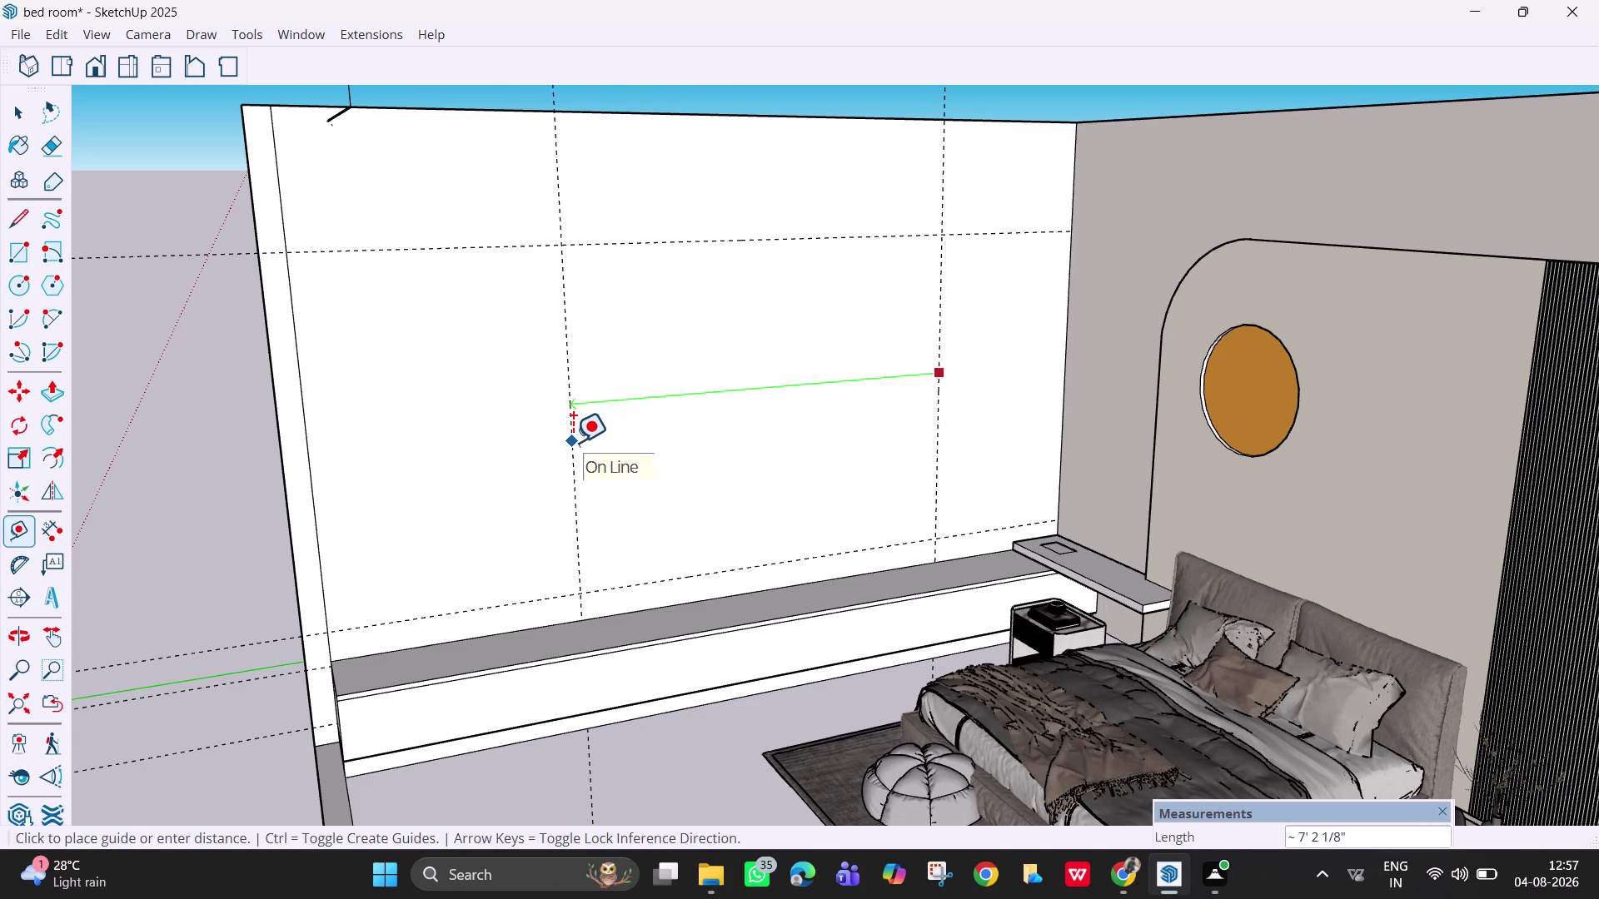
text(6')
key(Return)
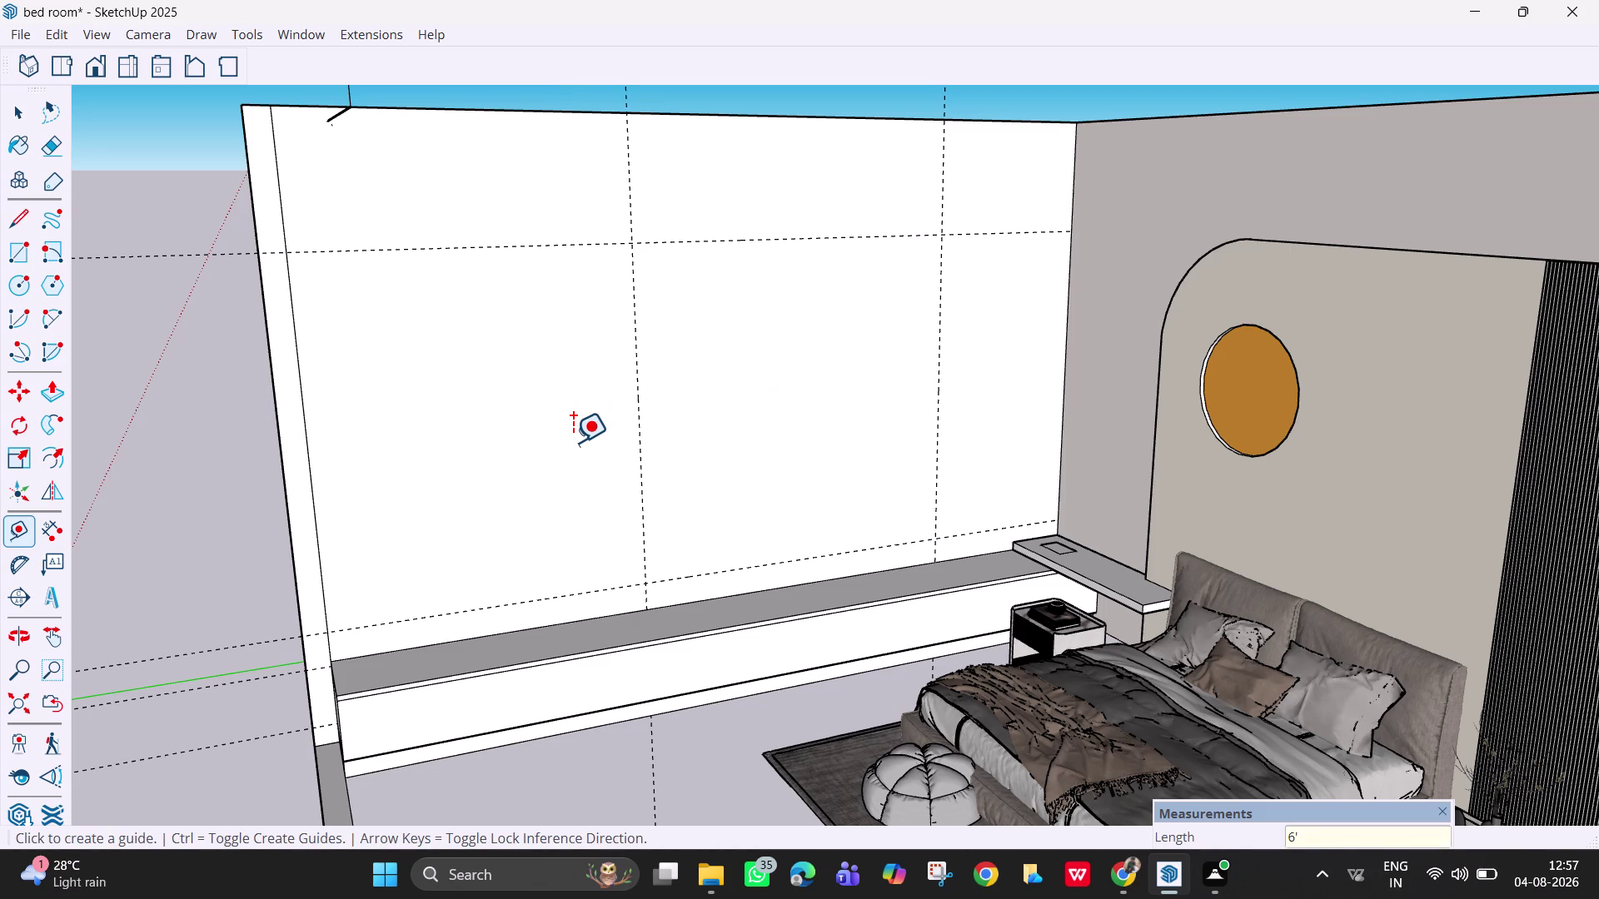
middle_drag(661, 576, 1045, 634)
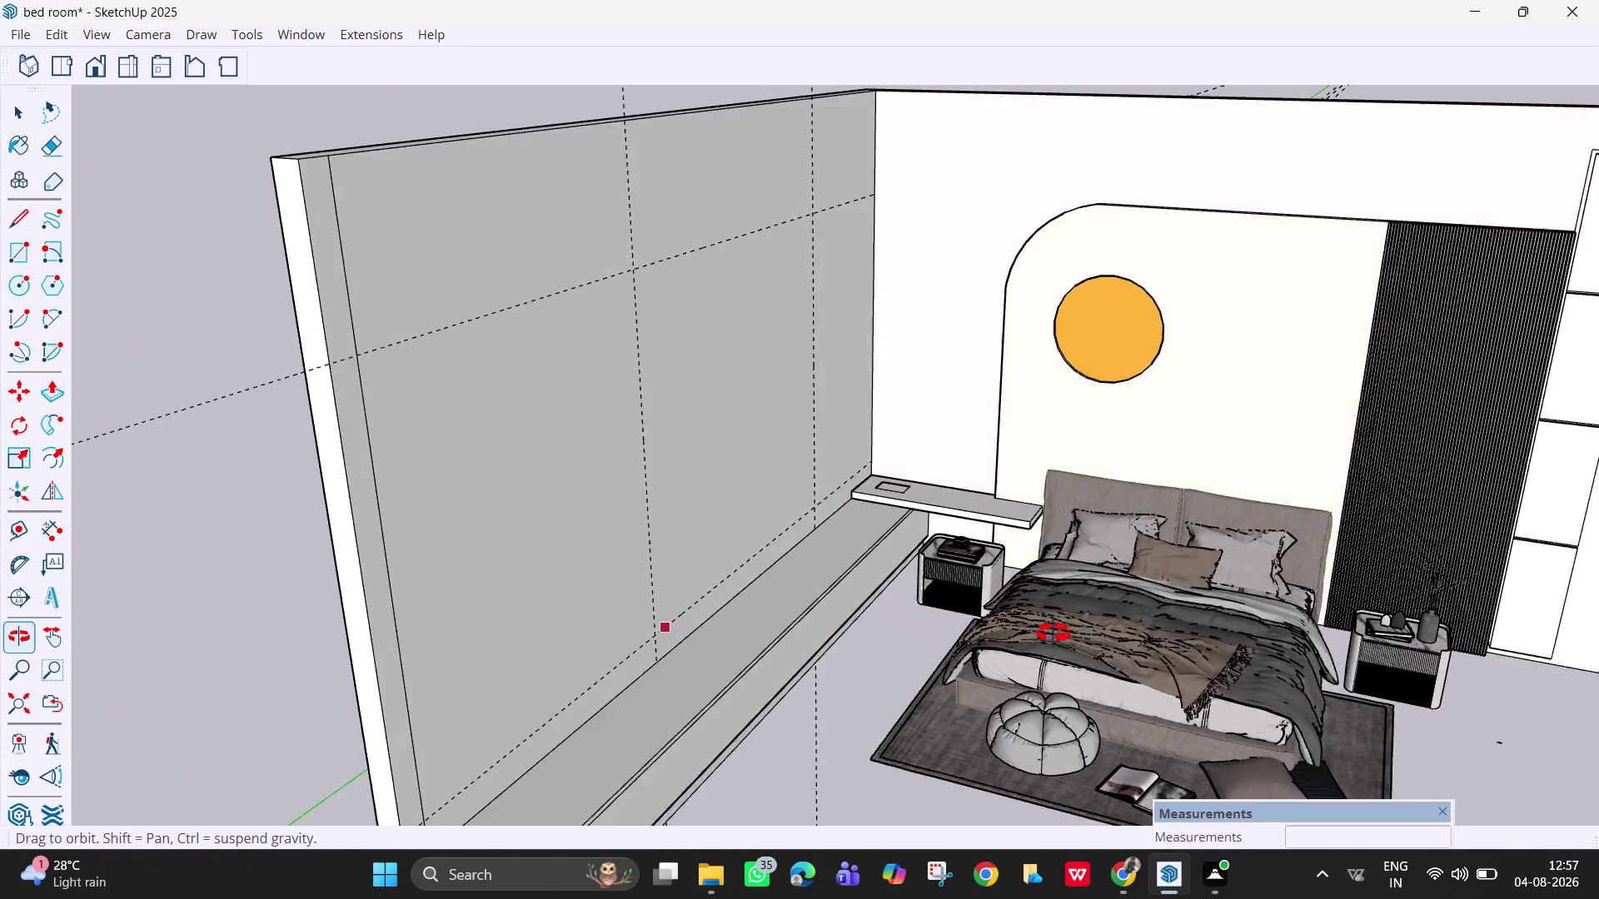
Orbit around the room to bring the stray edges beside it into view.
middle_drag(1045, 634, 1127, 613)
scroll(down, 3)
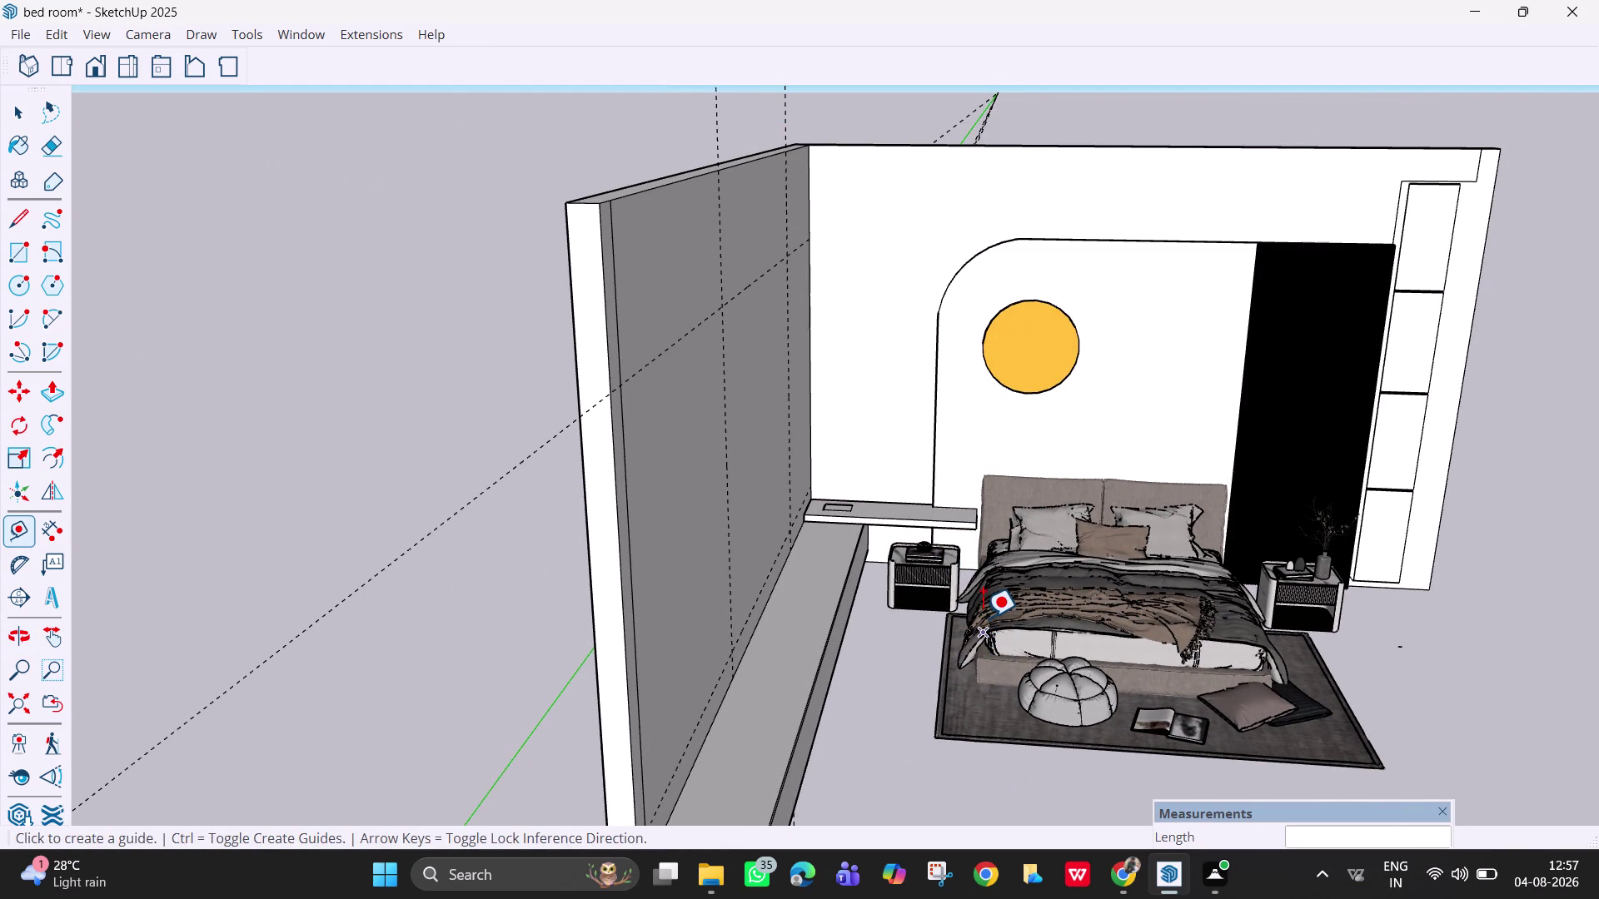
key(Escape)
middle_drag(824, 627, 615, 608)
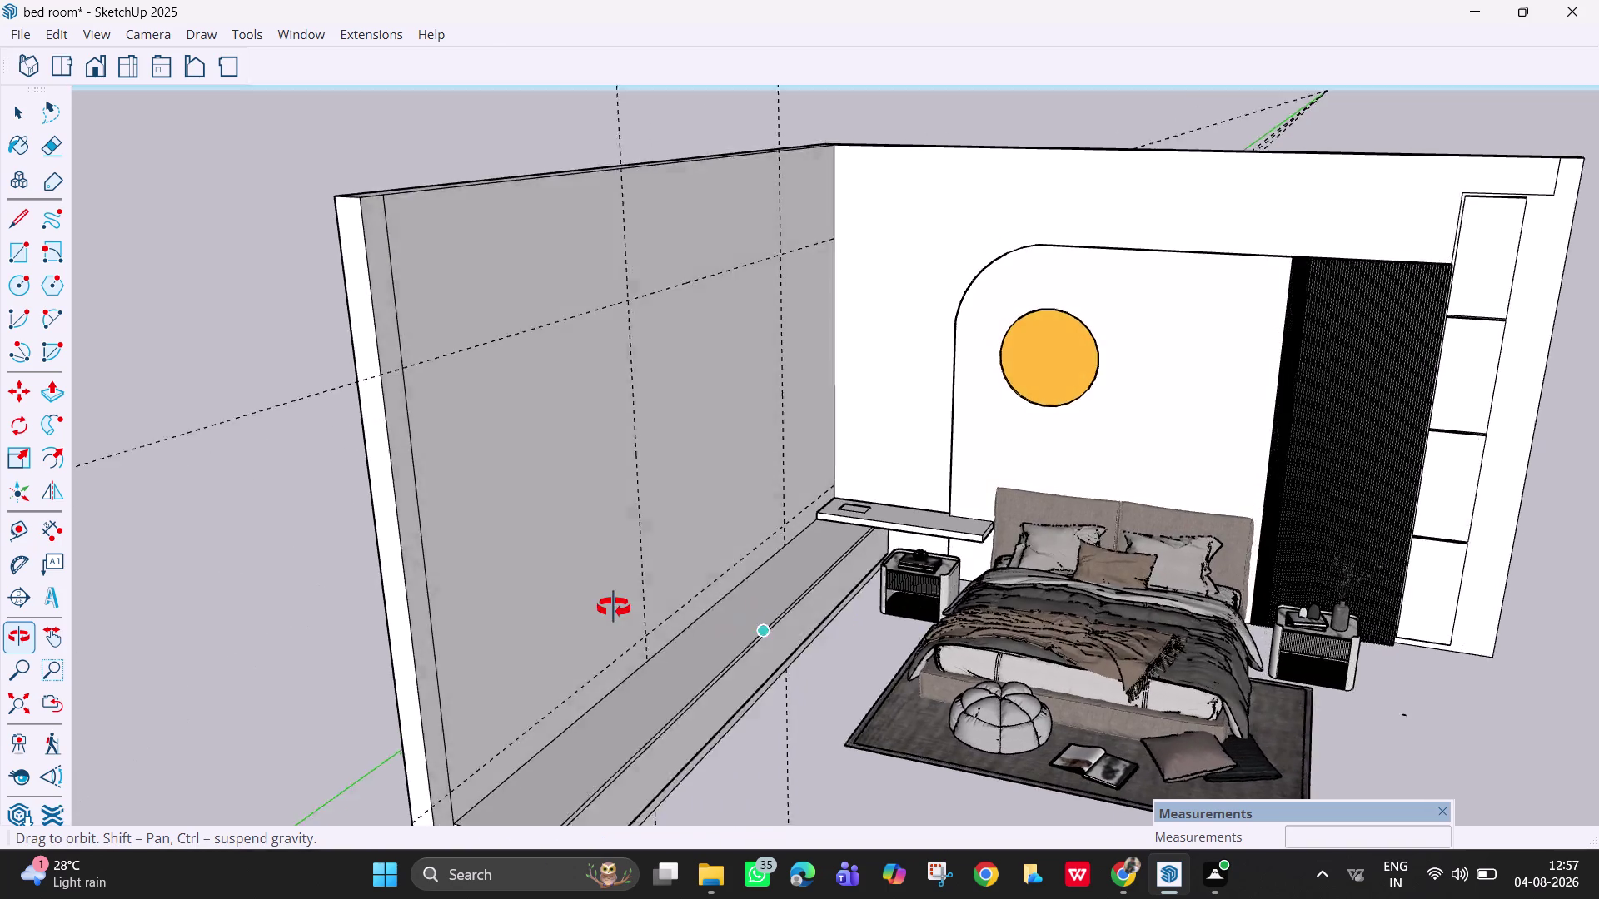
middle_drag(615, 607, 599, 605)
key(space)
middle_drag(681, 542, 633, 541)
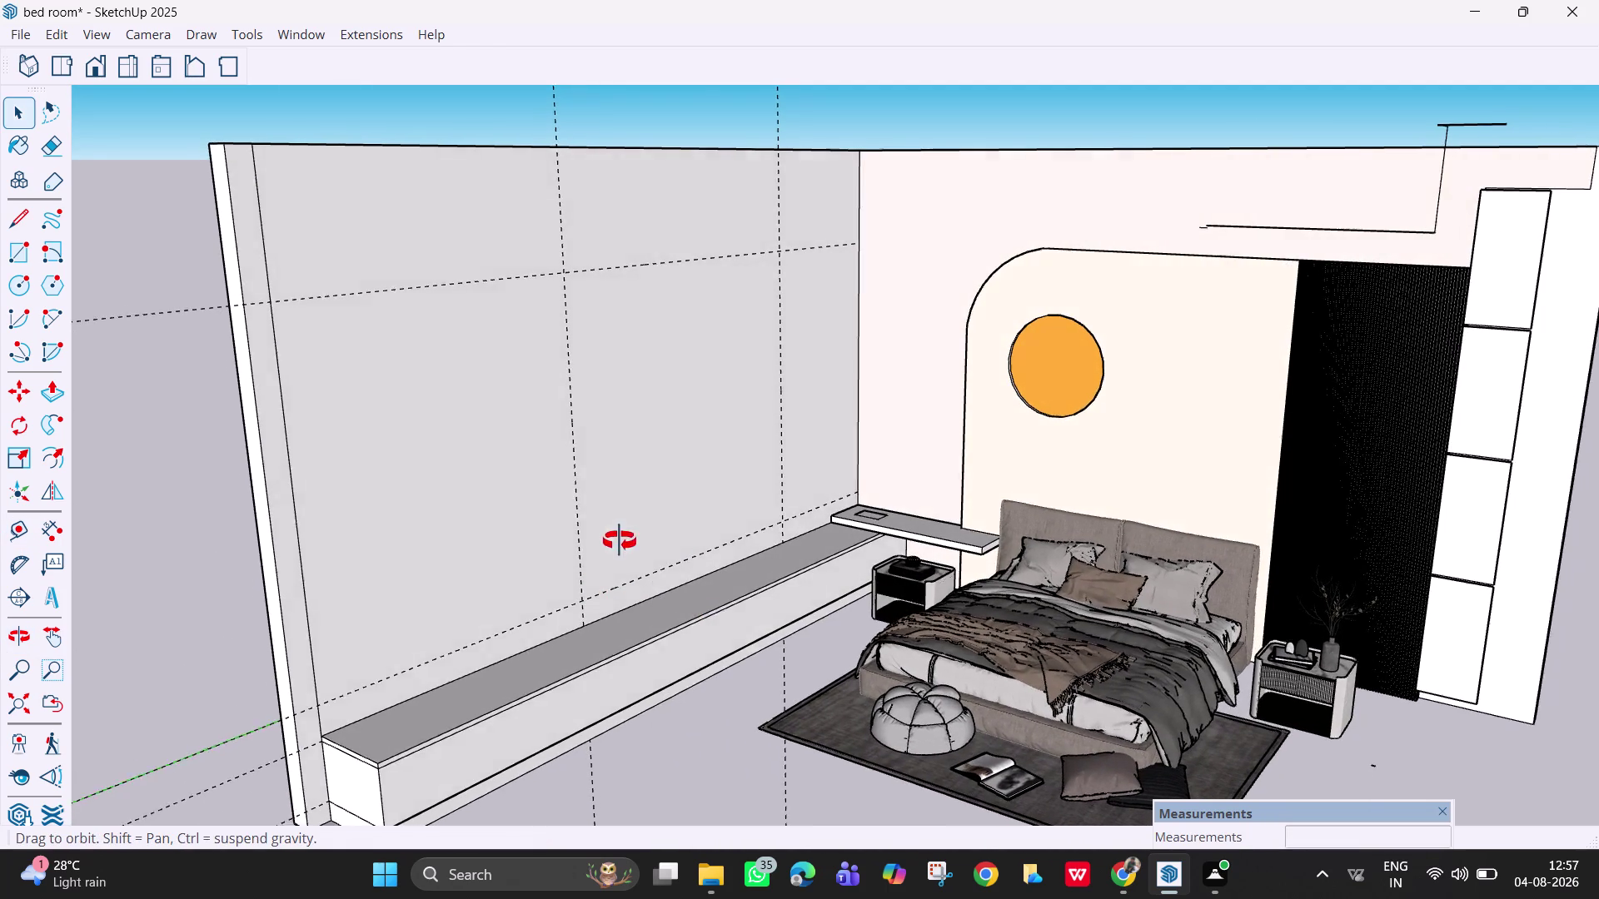
middle_drag(633, 541, 488, 546)
middle_drag(678, 436, 819, 500)
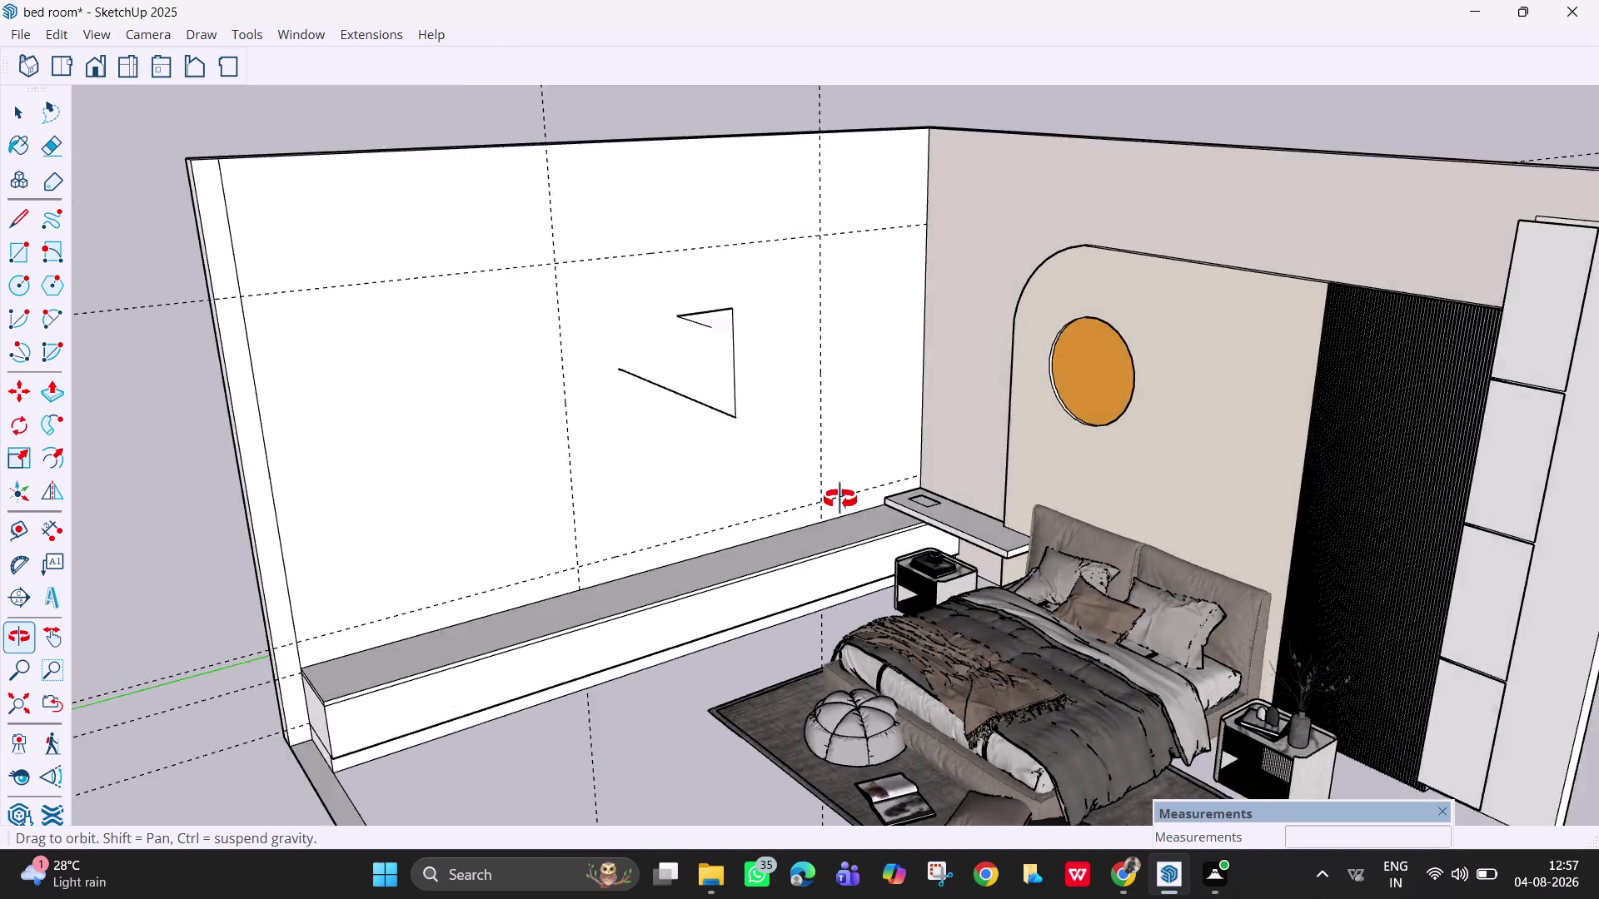
middle_drag(820, 499, 1077, 490)
scroll(down, 3)
middle_drag(1063, 553, 1069, 561)
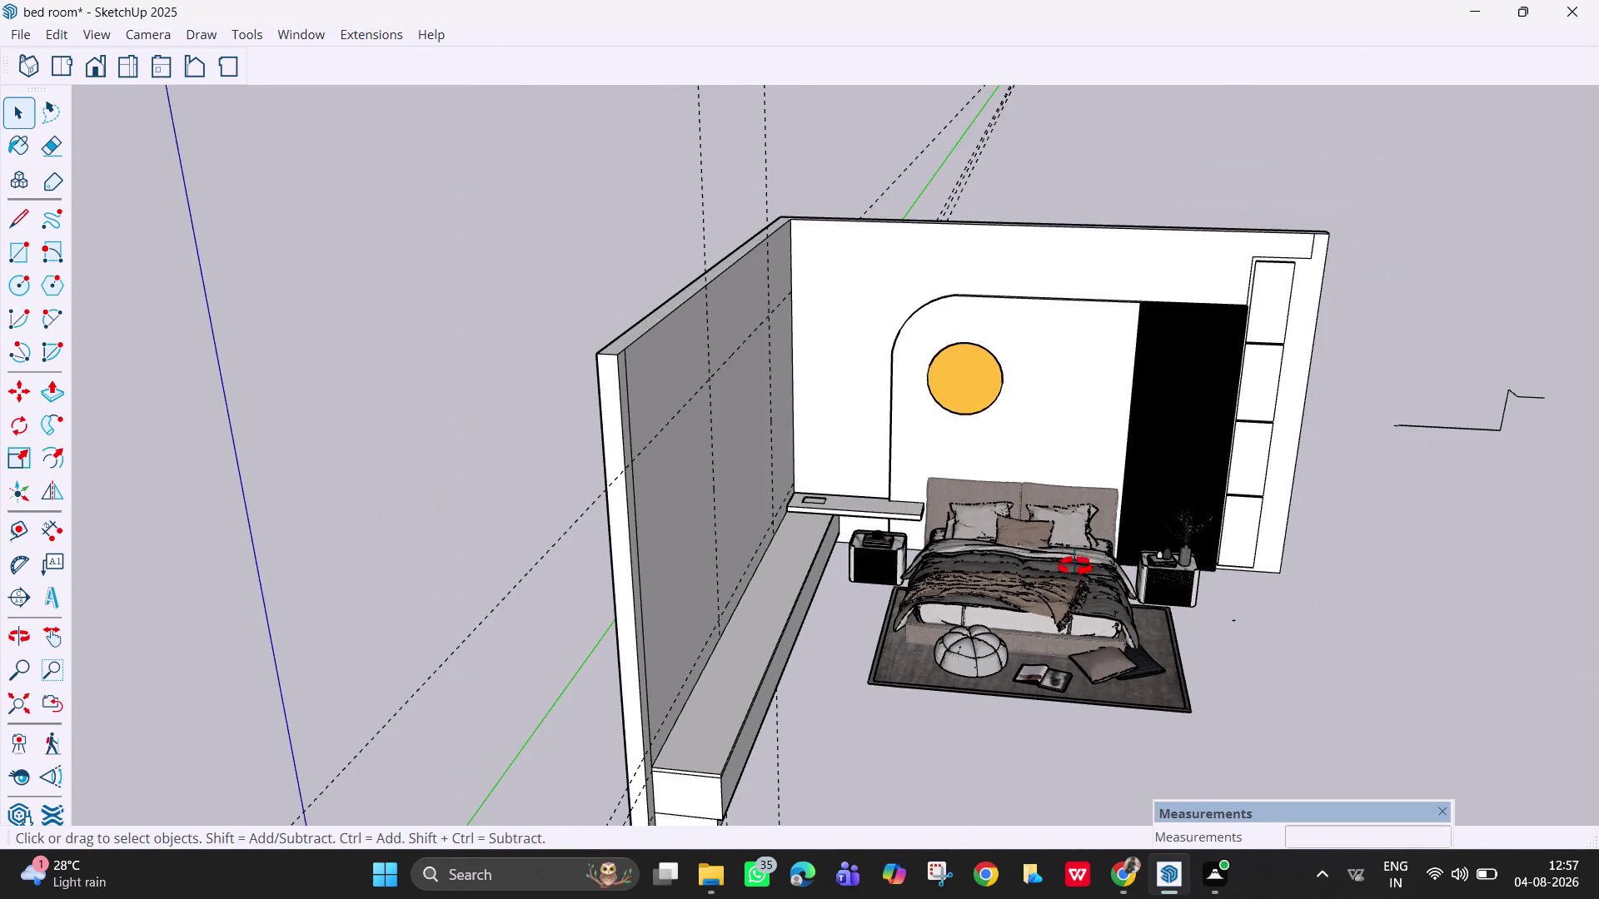
middle_drag(1069, 561, 1134, 602)
scroll(down, 3)
Make first selection attempts on the stray edges beside the room.
drag(1526, 564, 1513, 504)
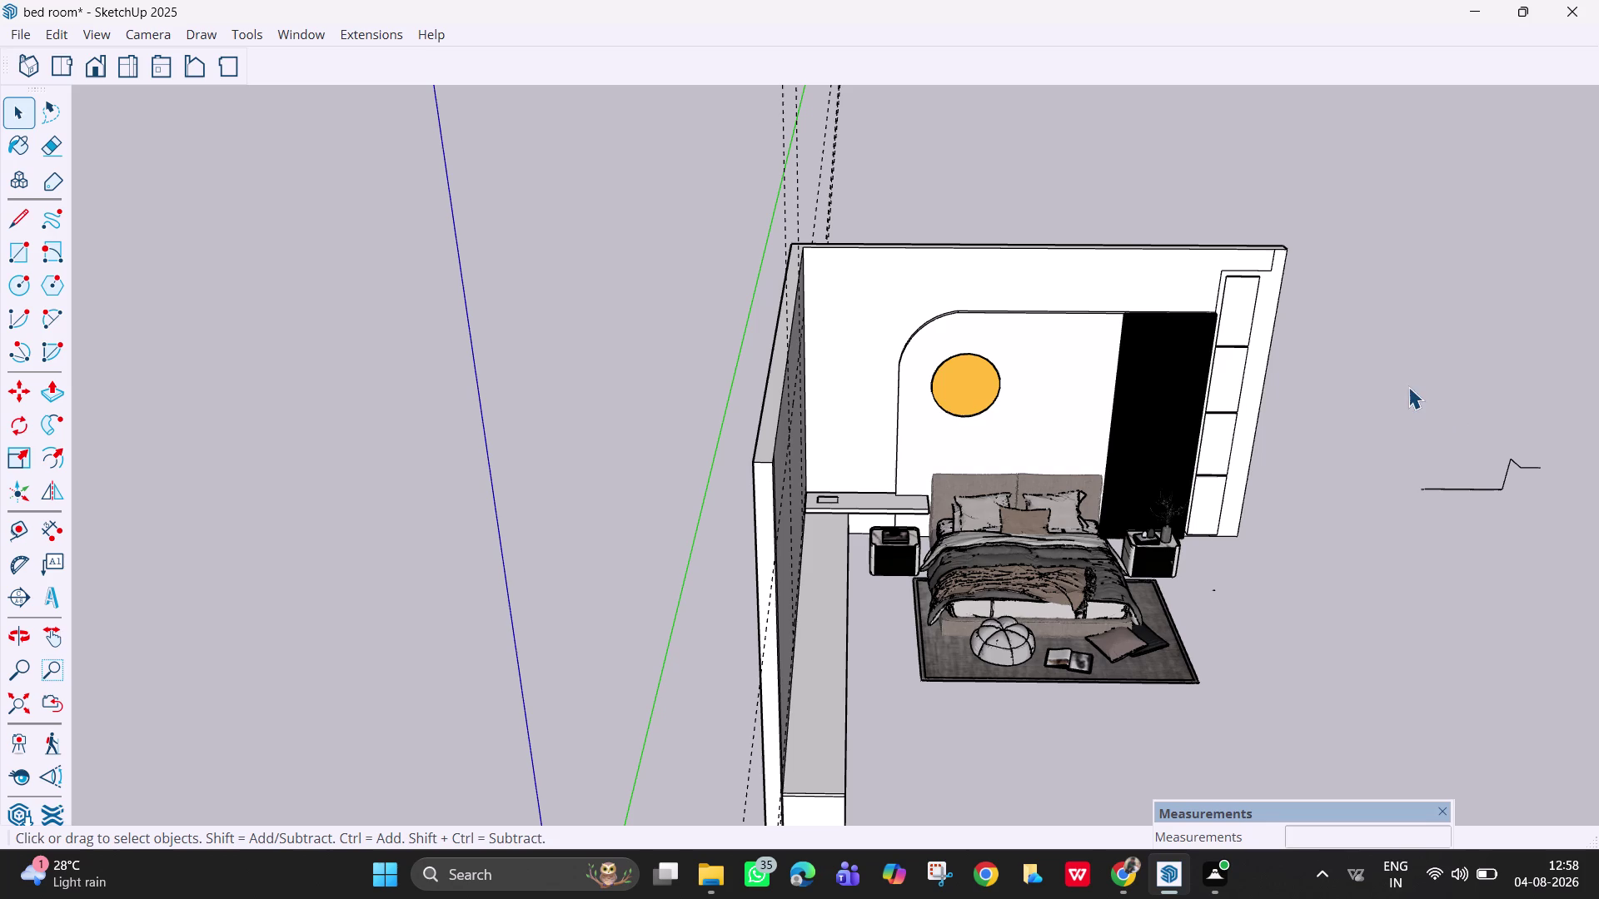
drag(1544, 538, 1416, 405)
right_click(1450, 434)
click(1389, 511)
drag(1514, 552, 1449, 449)
drag(1450, 449, 1426, 406)
drag(1563, 497, 1420, 403)
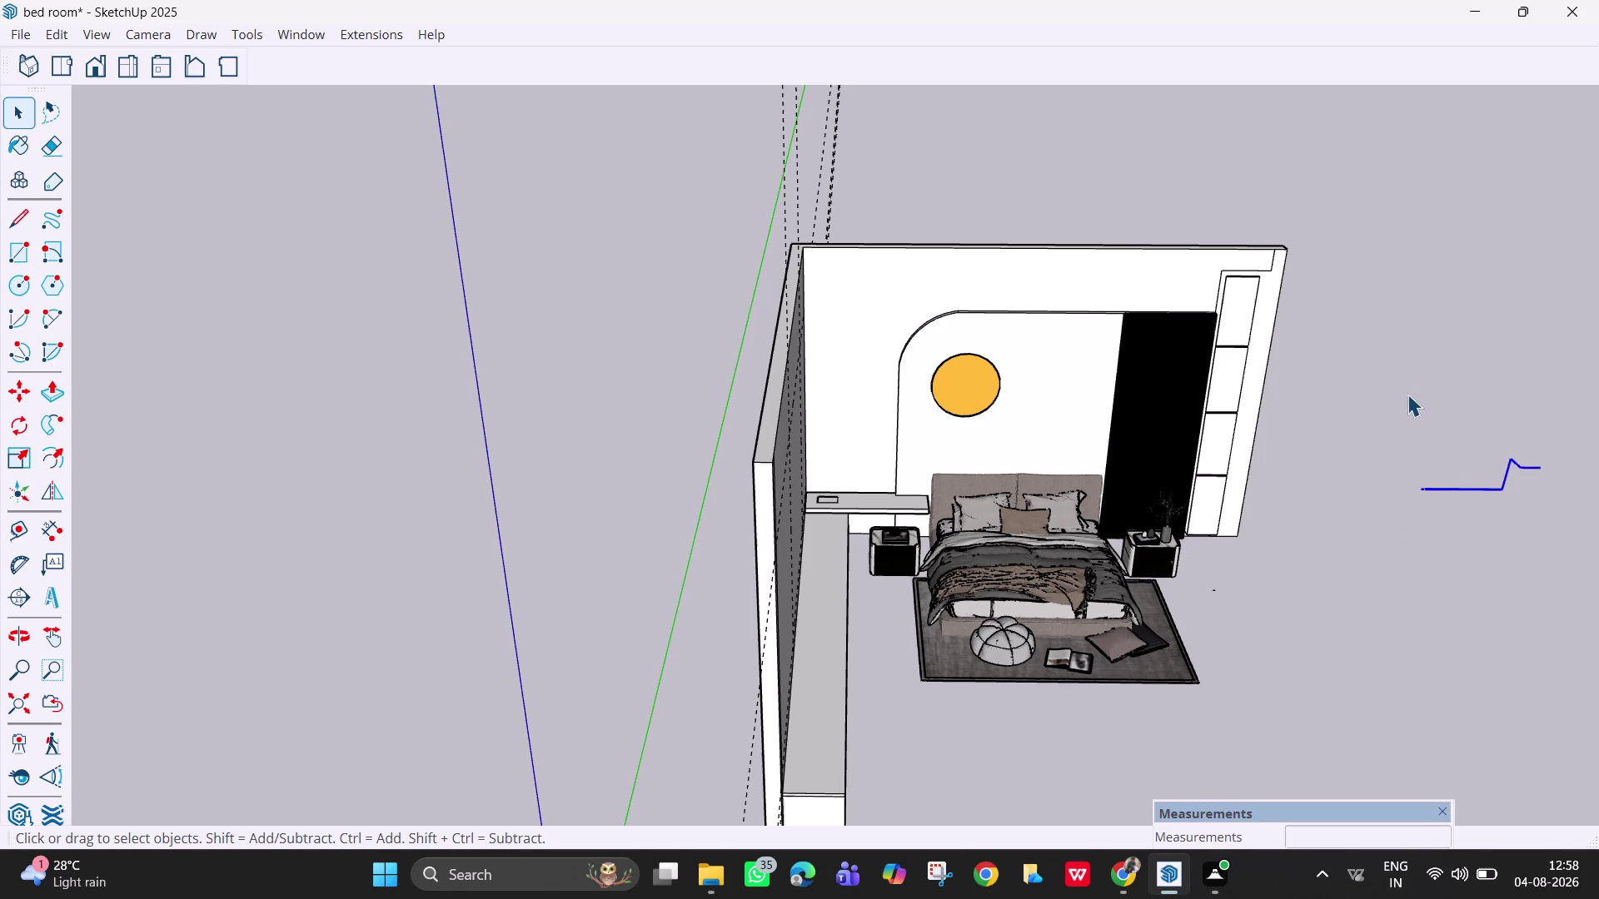
right_drag(1495, 476, 1503, 481)
Box-select the stray lines beside the room and erase them.
key(Escape)
click(1453, 567)
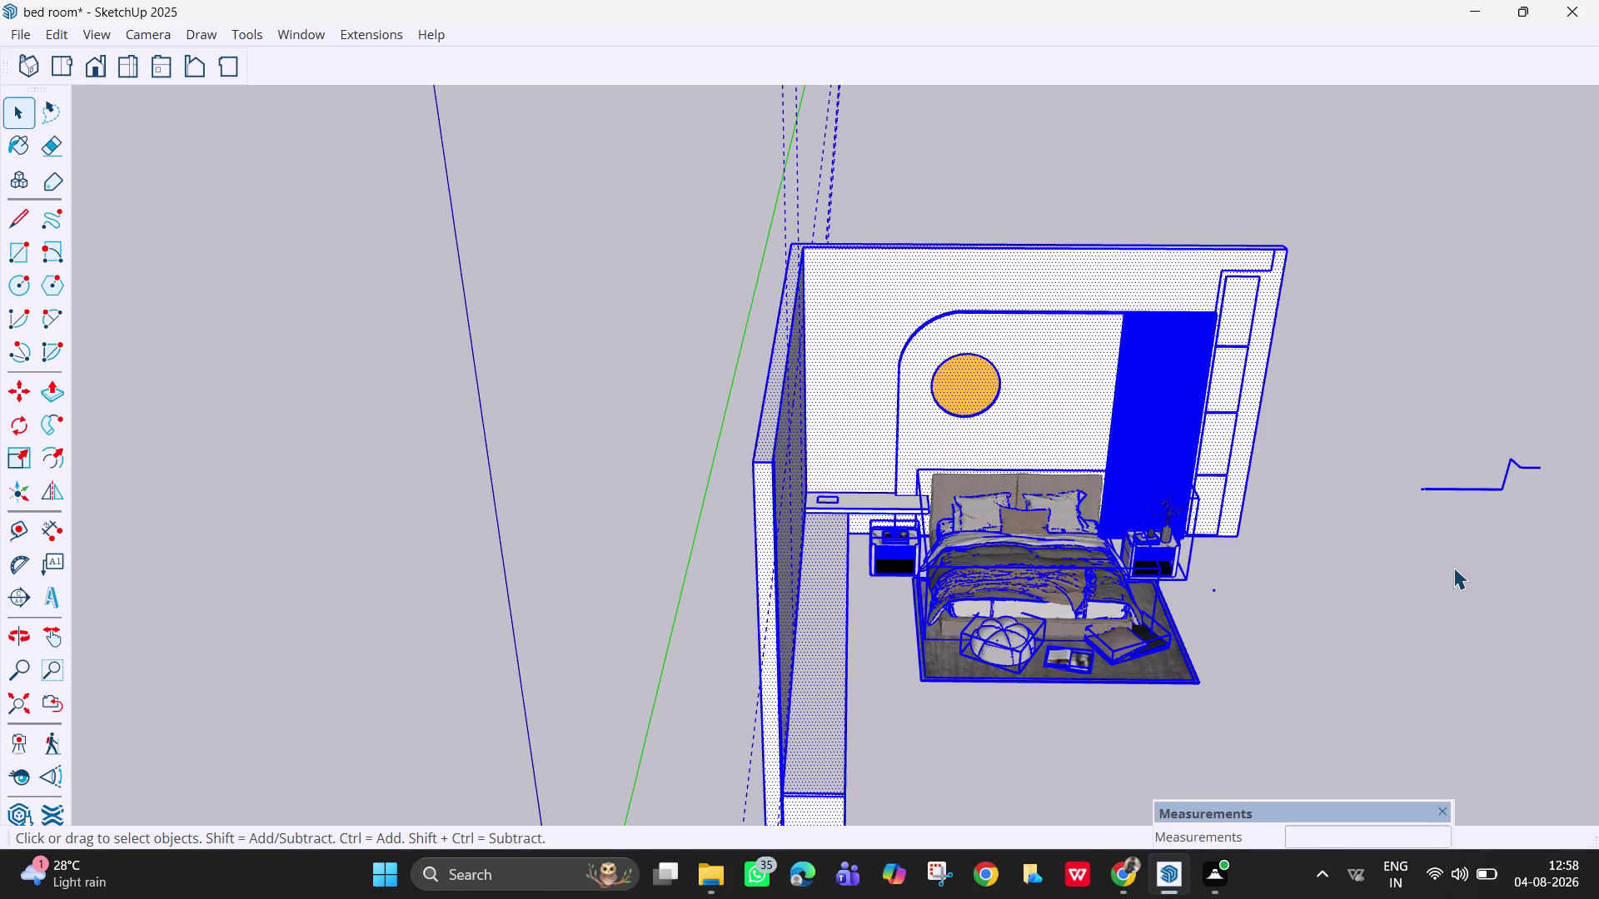
drag(1555, 517, 1397, 403)
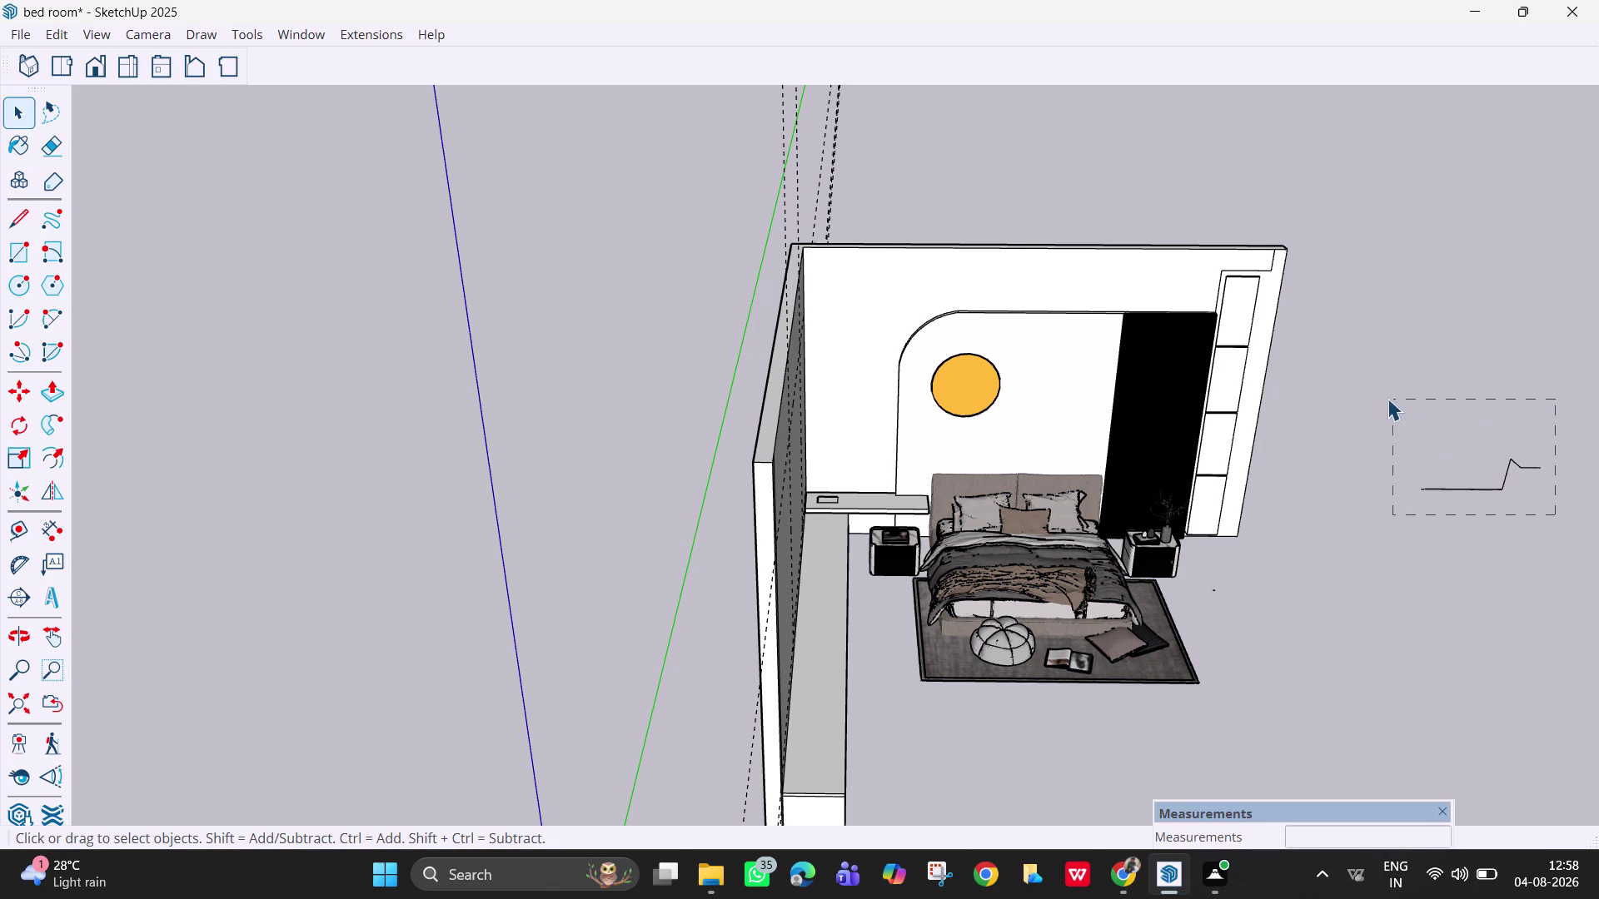
drag(1397, 403, 1387, 398)
right_click(1476, 490)
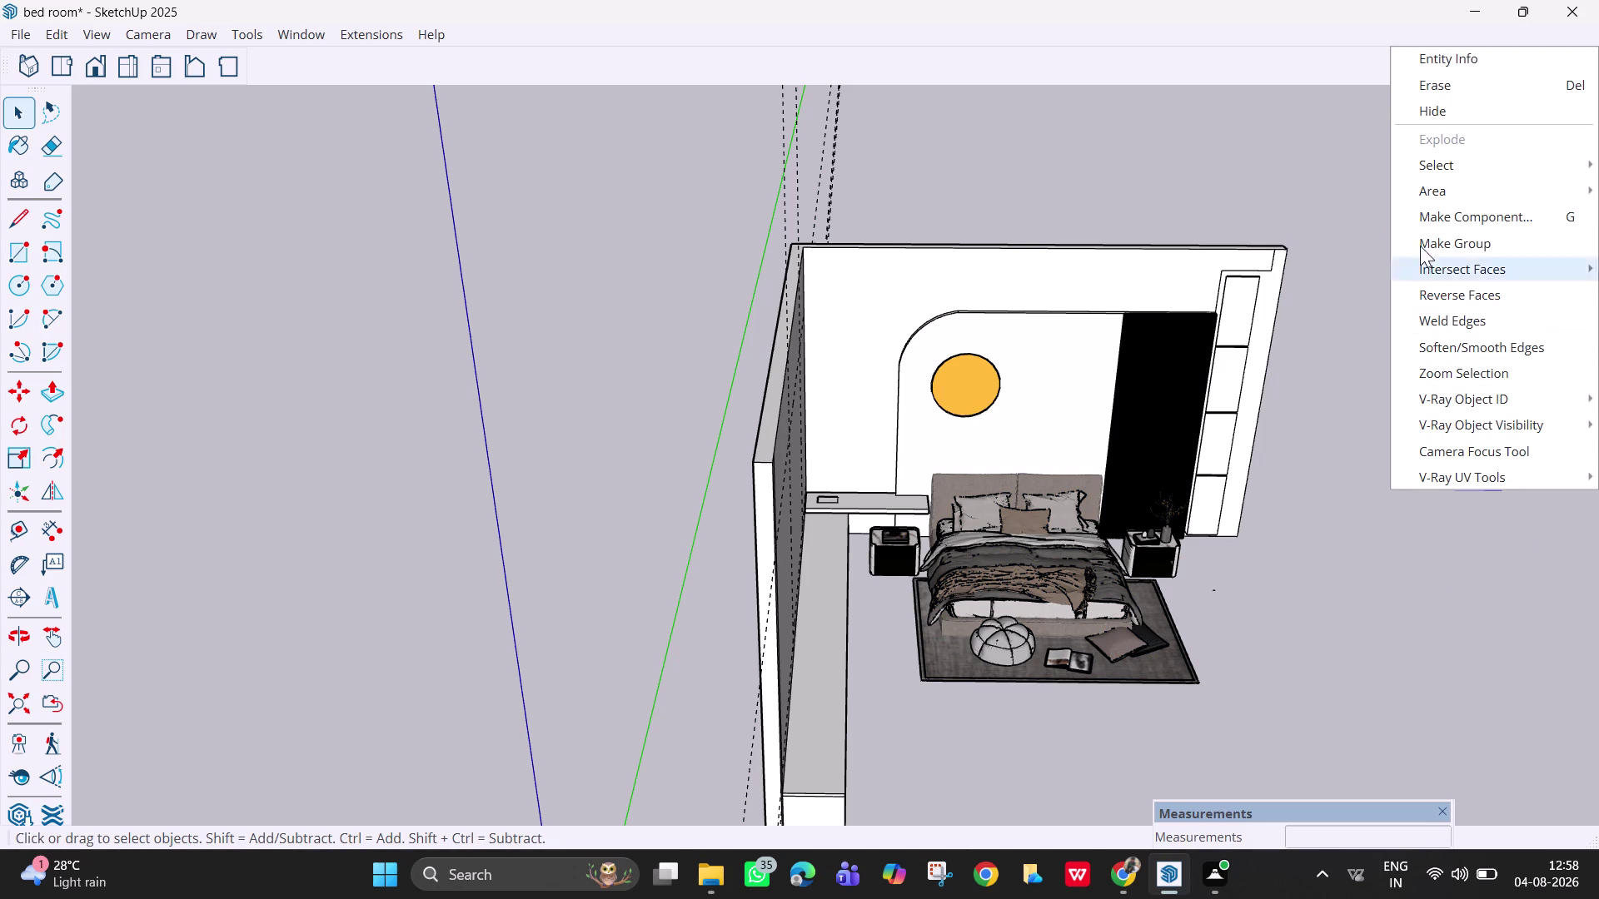
click(1444, 107)
Delete the 6-foot vertical guide on the side wall.
middle_drag(1233, 665, 1061, 680)
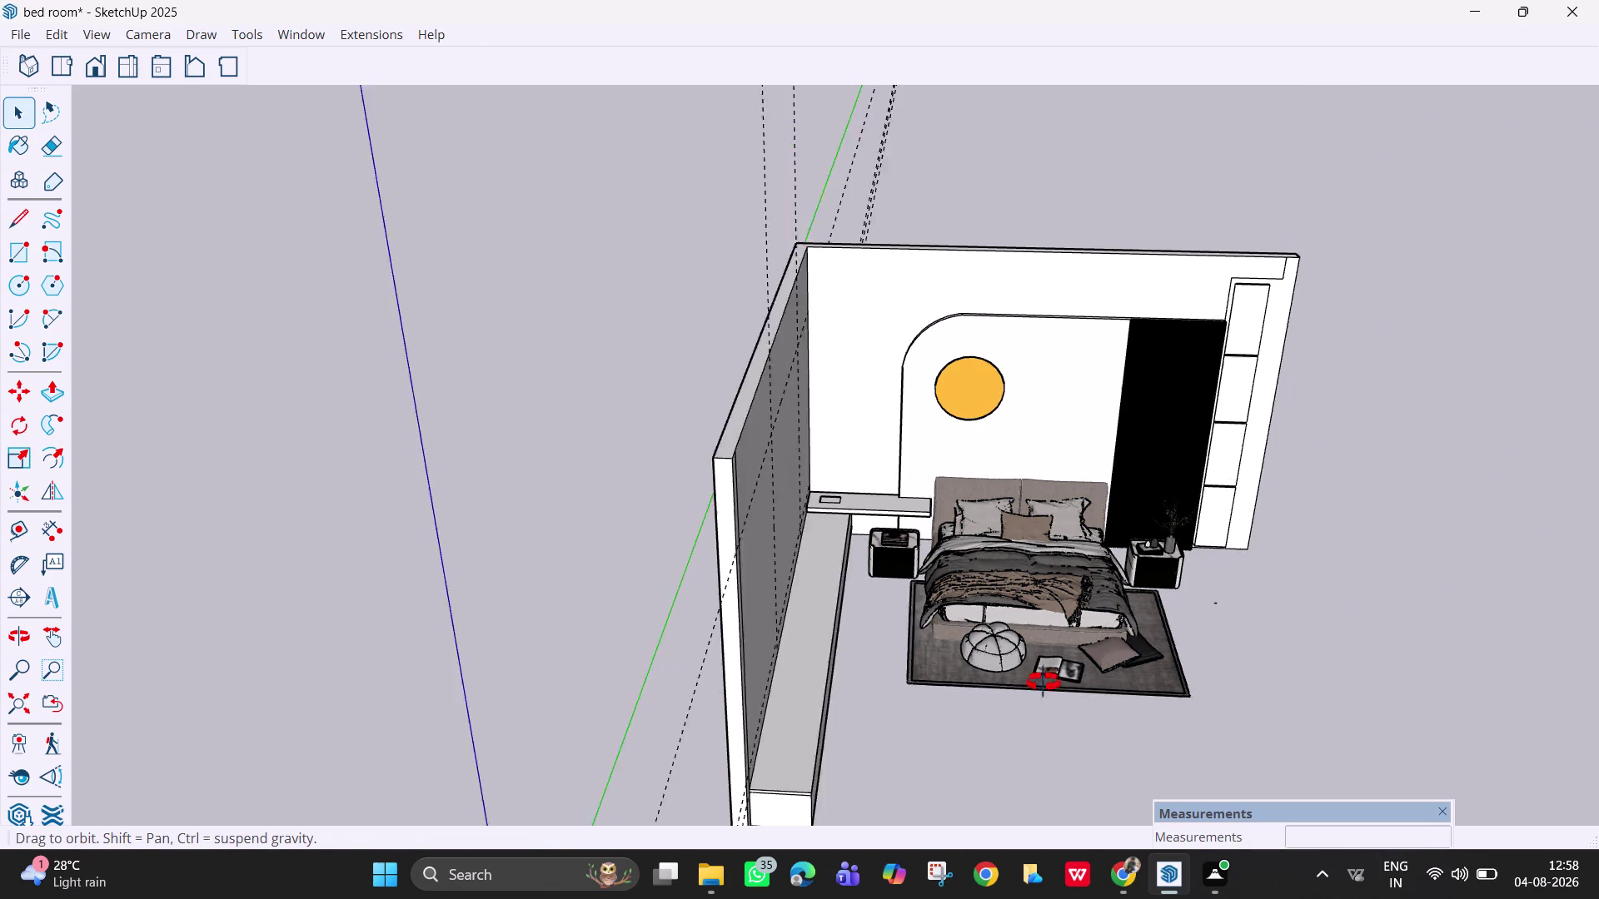
middle_drag(1062, 679, 642, 666)
scroll(up, 3)
click(598, 491)
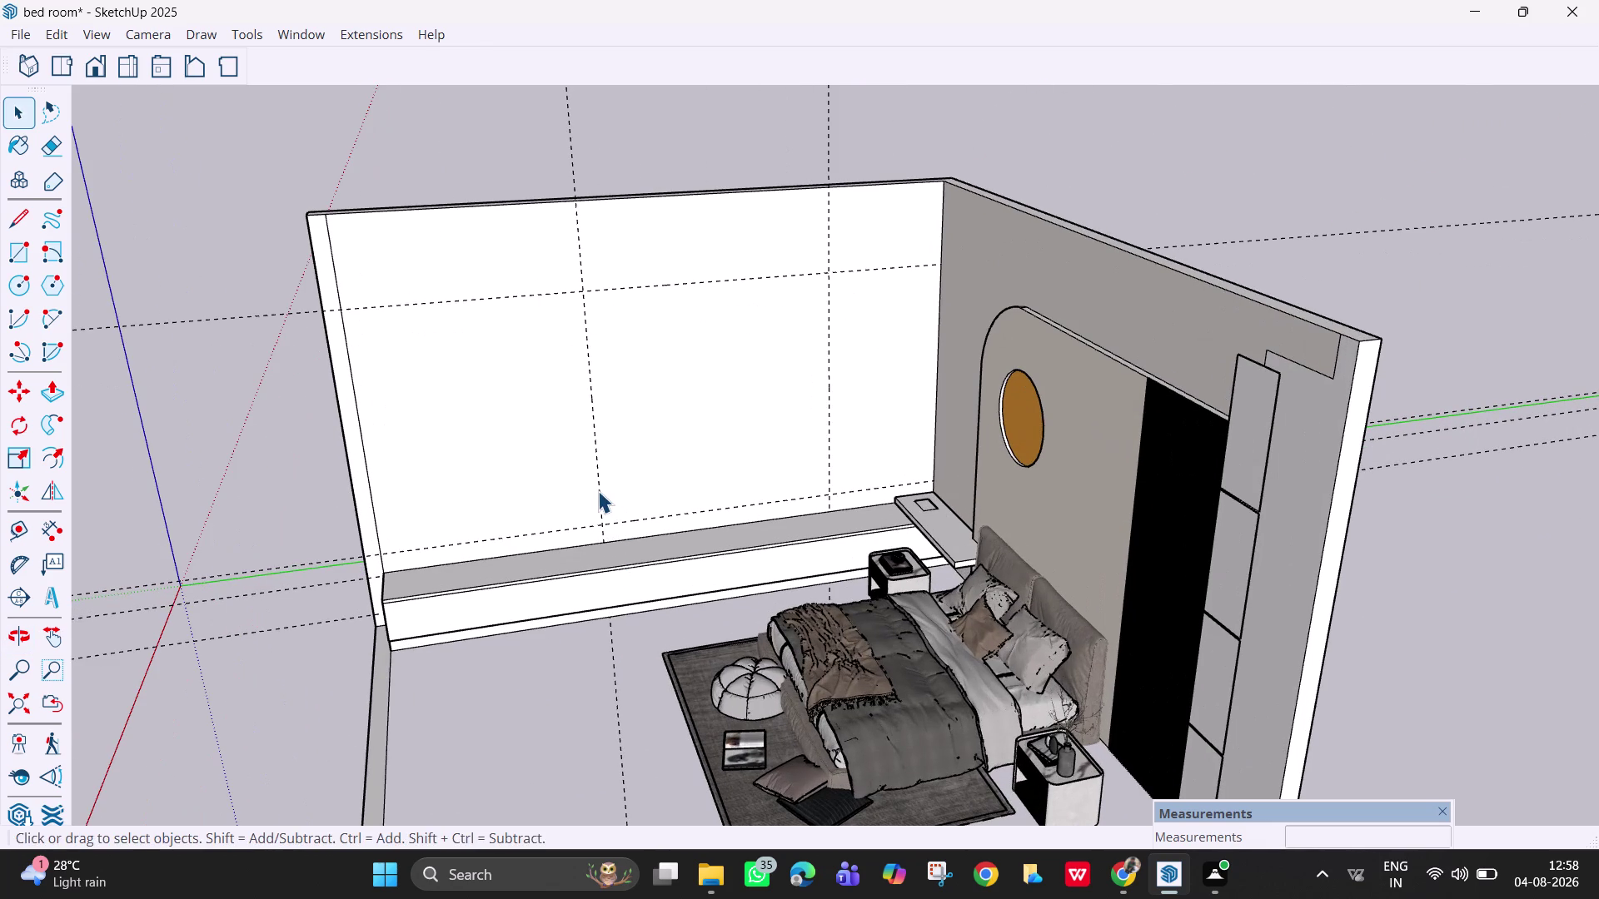
key(BackSpace)
key(Delete)
key(t)
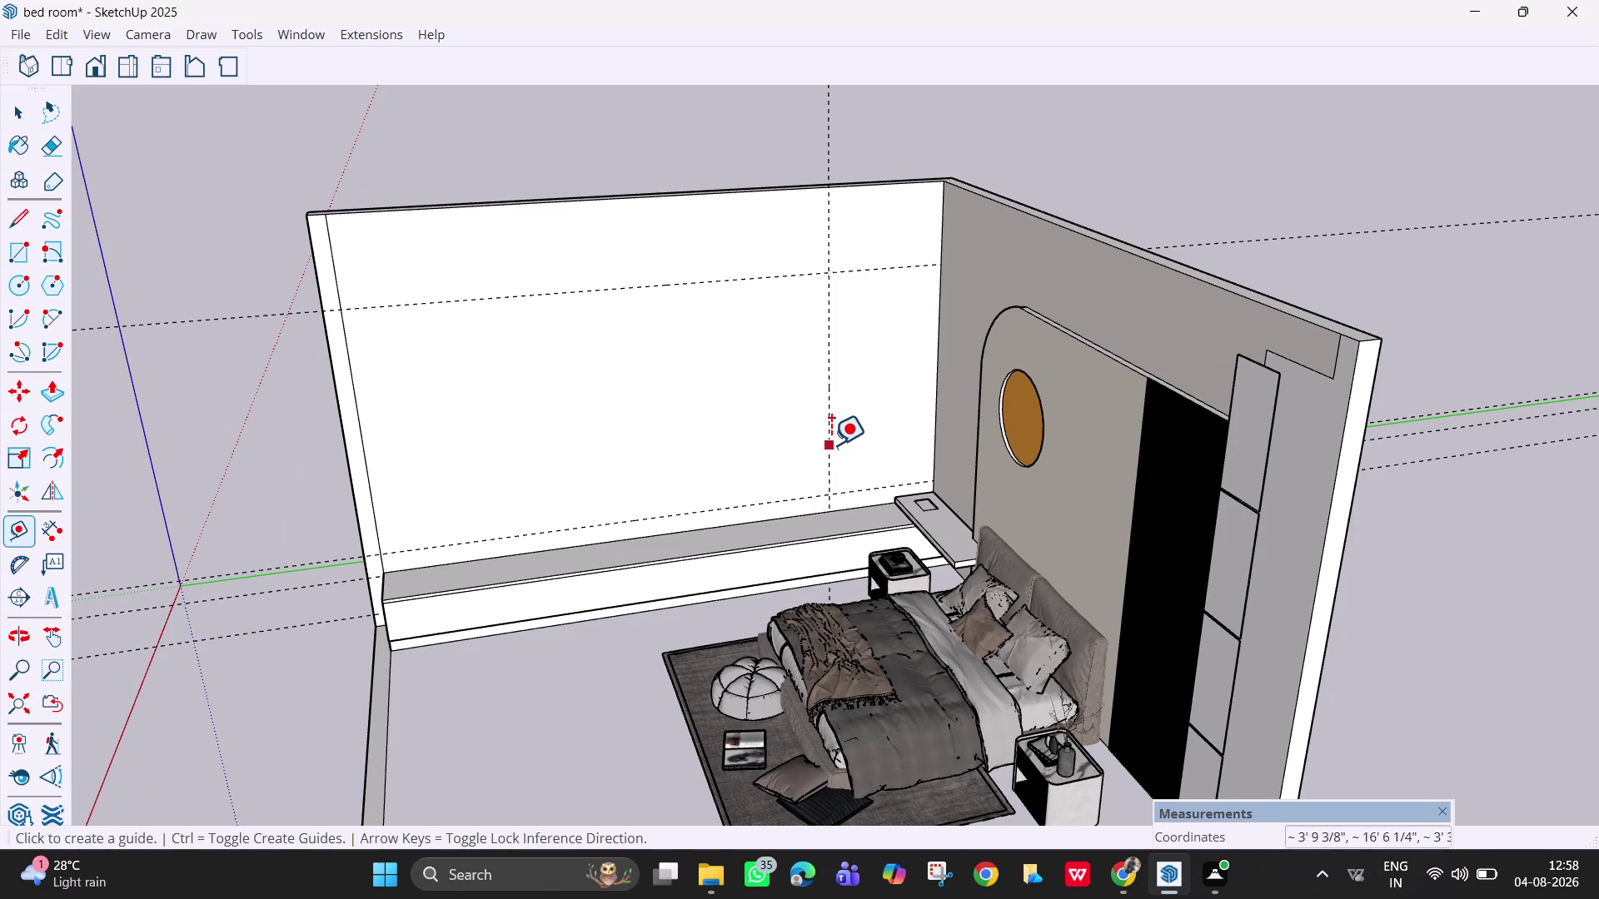
Add a vertical guide 8' from the right-hand guide.
click(830, 444)
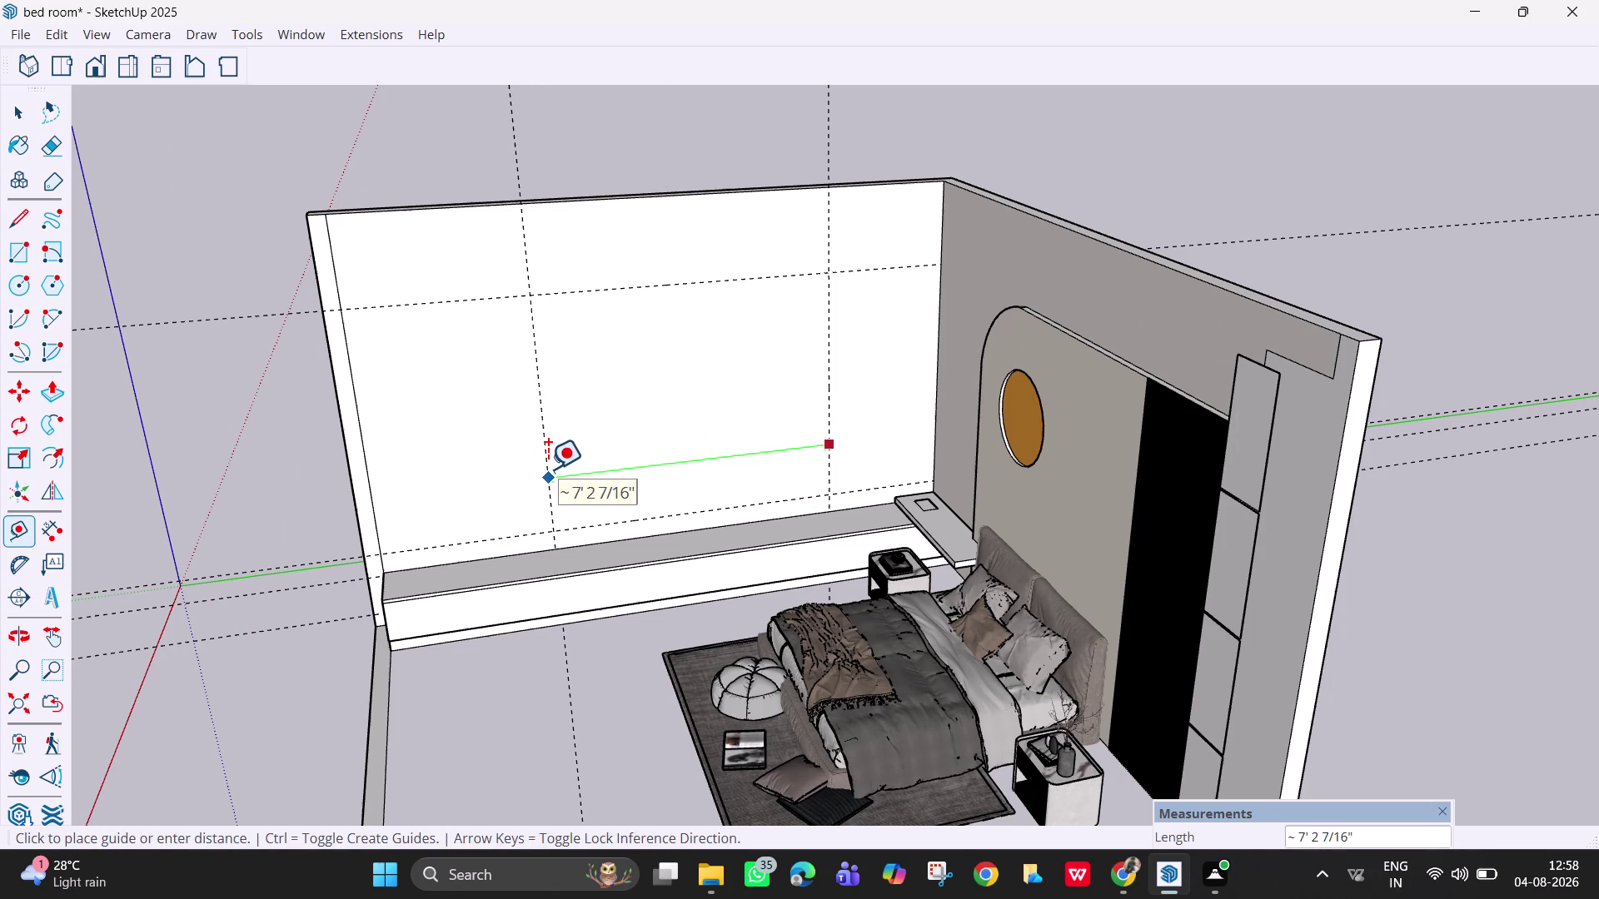
text(8')
key(Return)
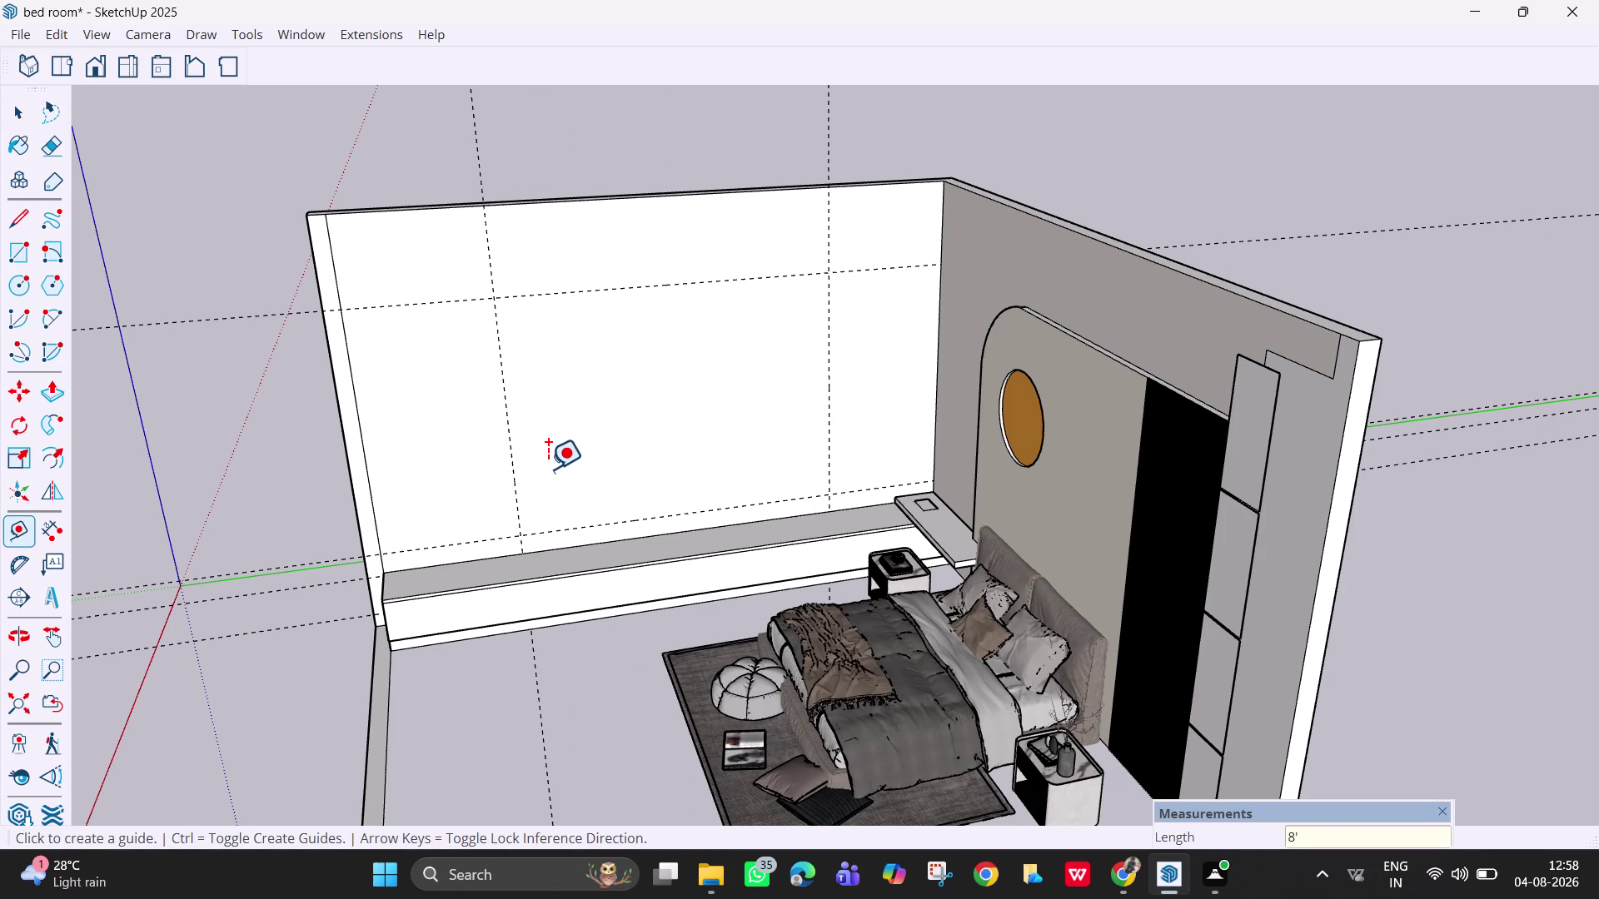
key(Escape)
middle_drag(614, 517, 682, 557)
key(space)
key(r)
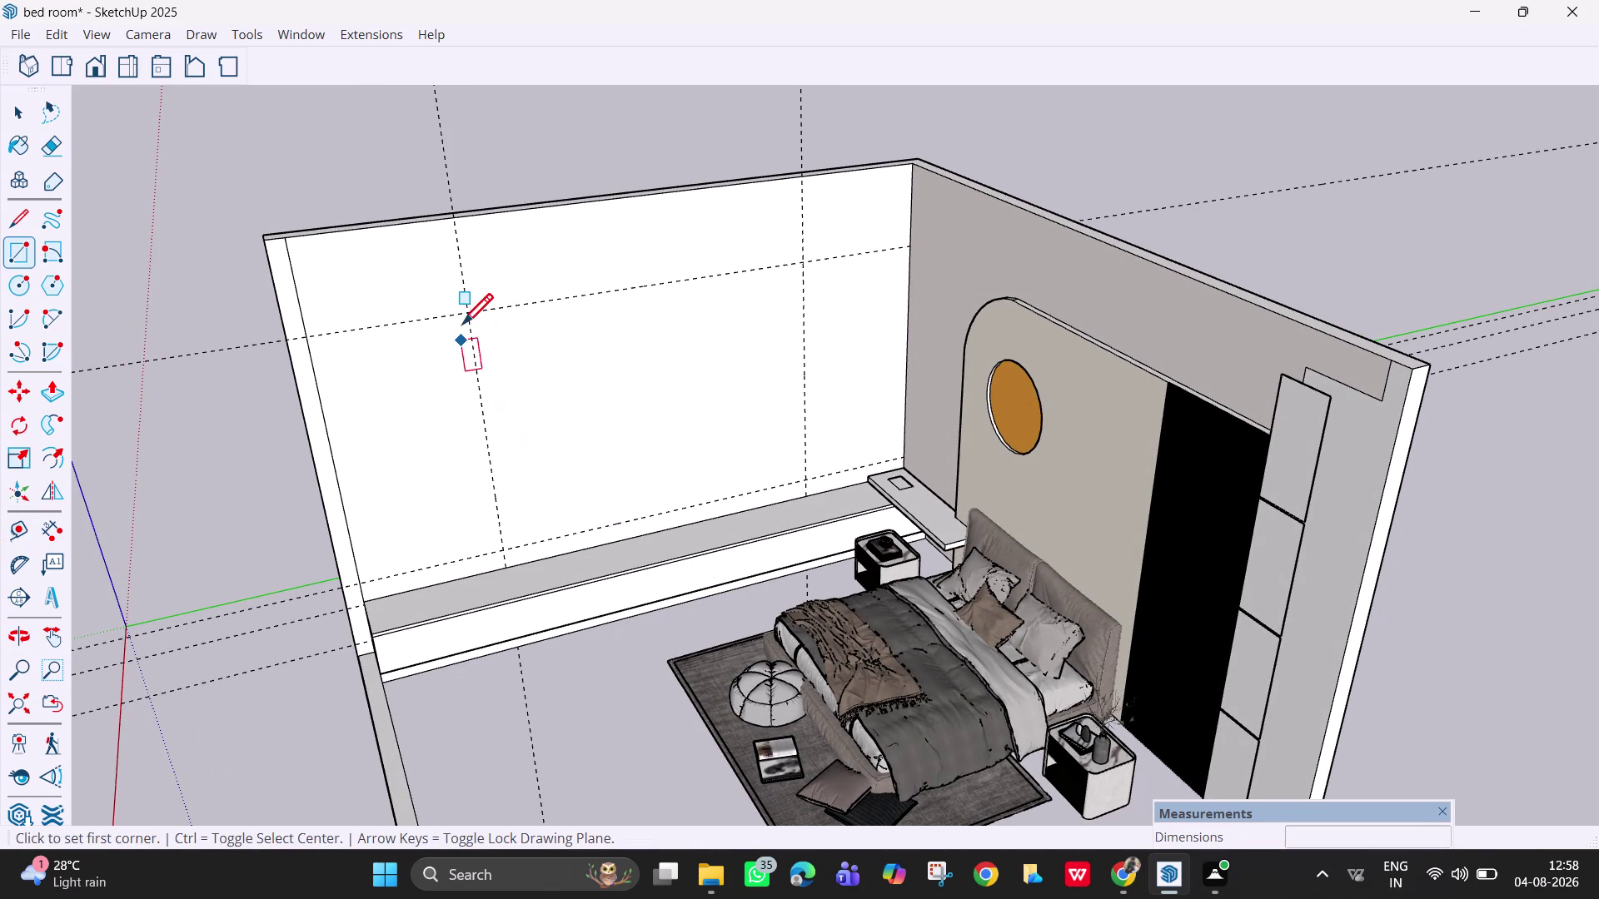
Draw an 8 by 6 foot rectangle from the guide intersection.
click(470, 311)
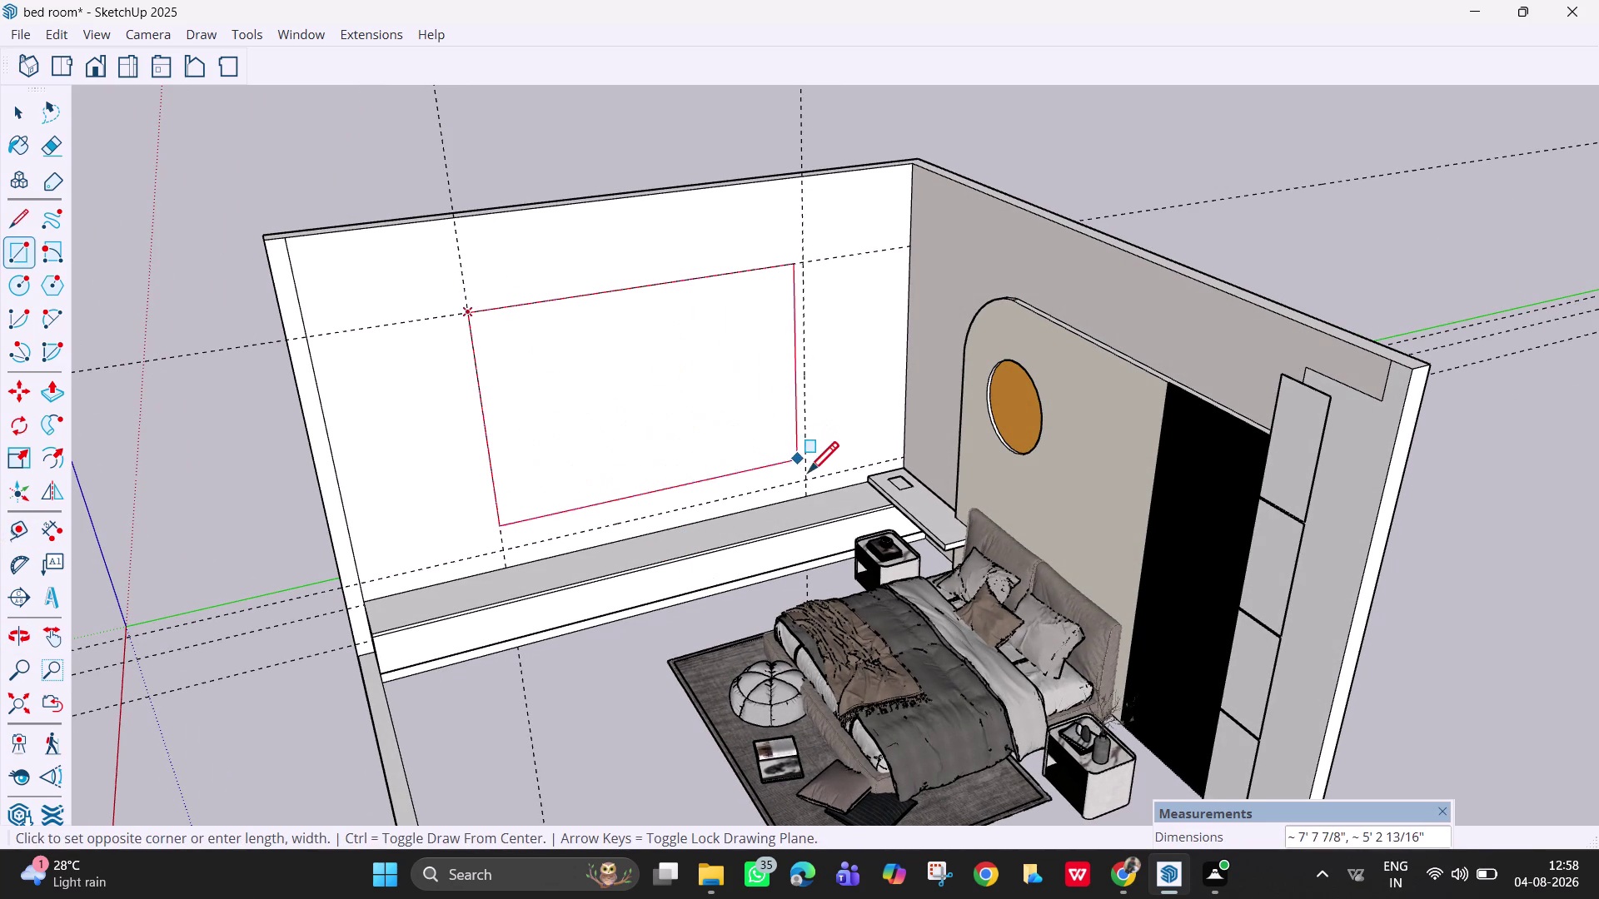
click(809, 481)
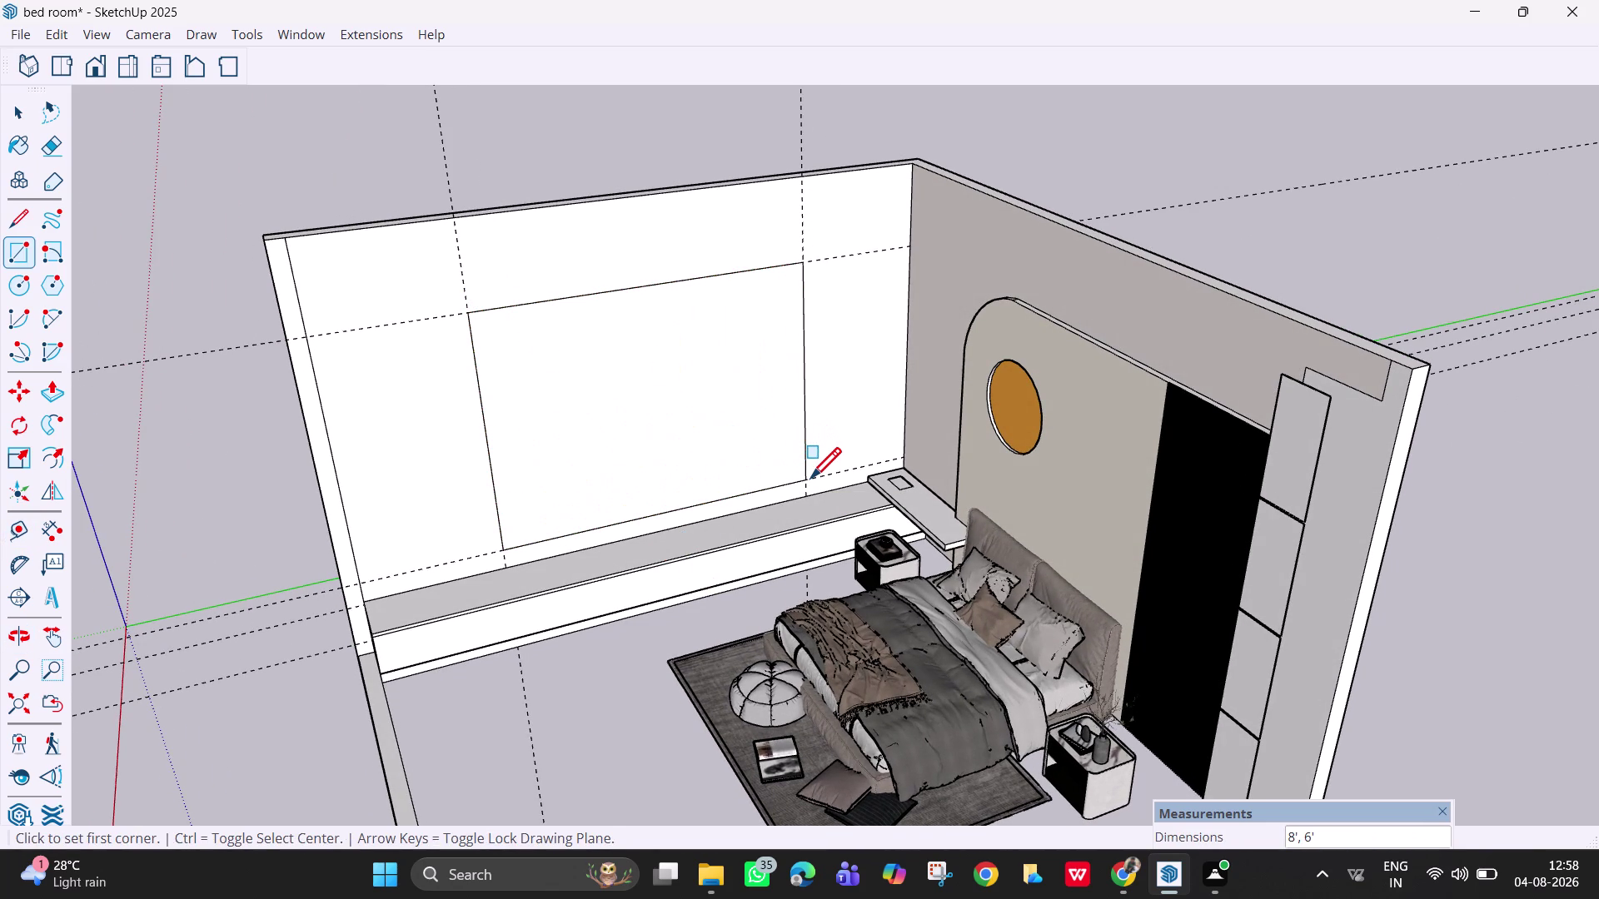
key(space)
key(Escape)
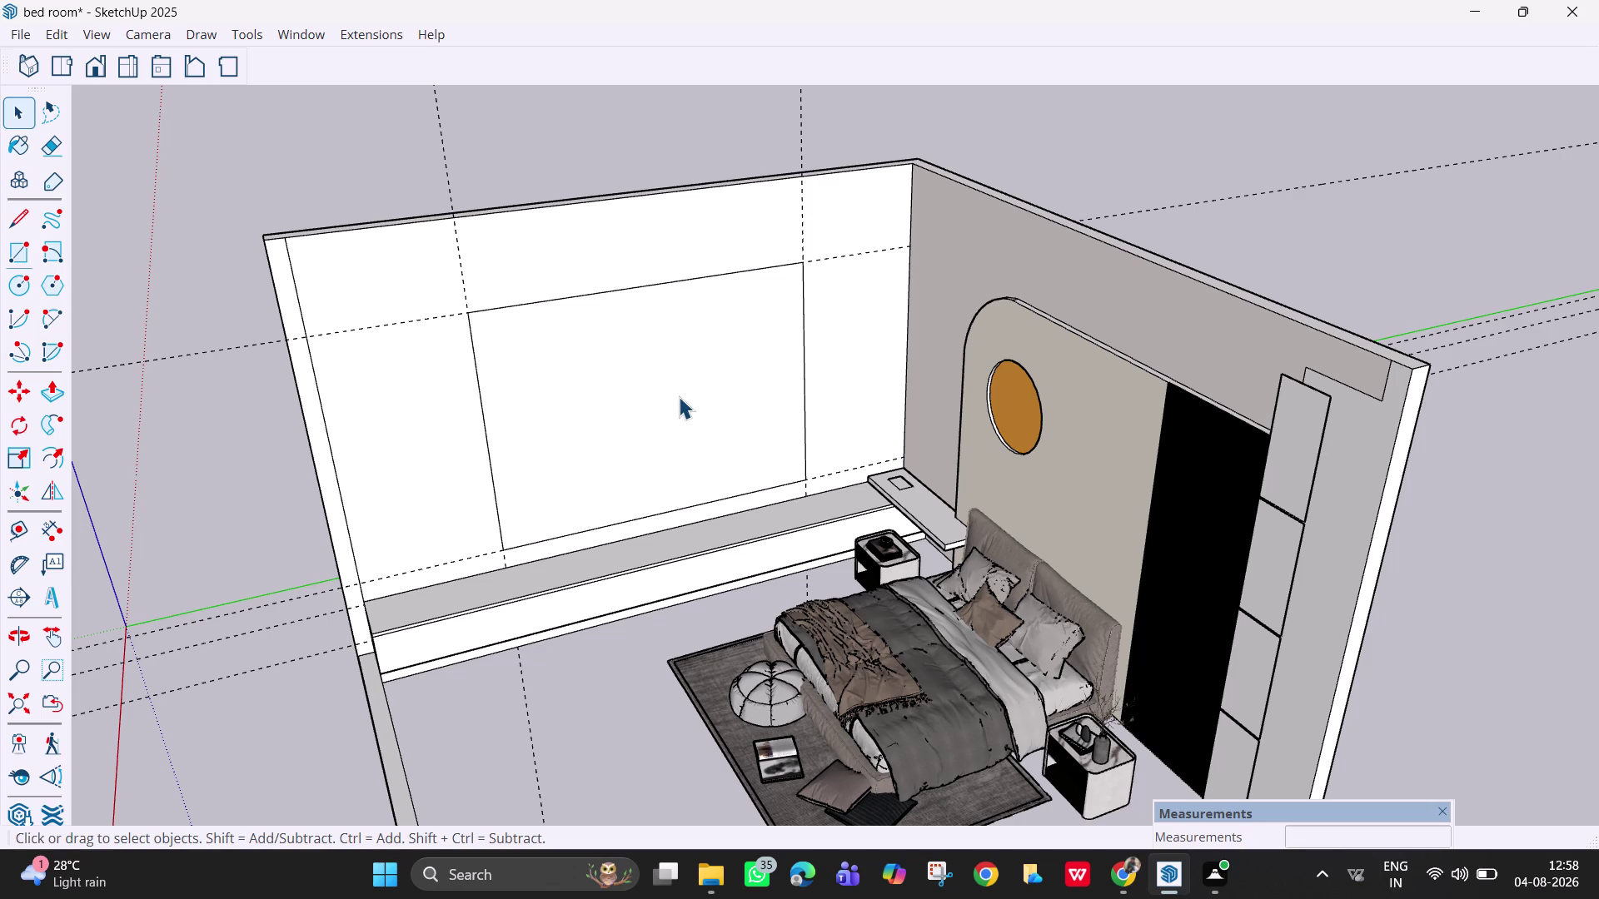
Push the rectangle 4 1/2 inches into the wall.
click(667, 435)
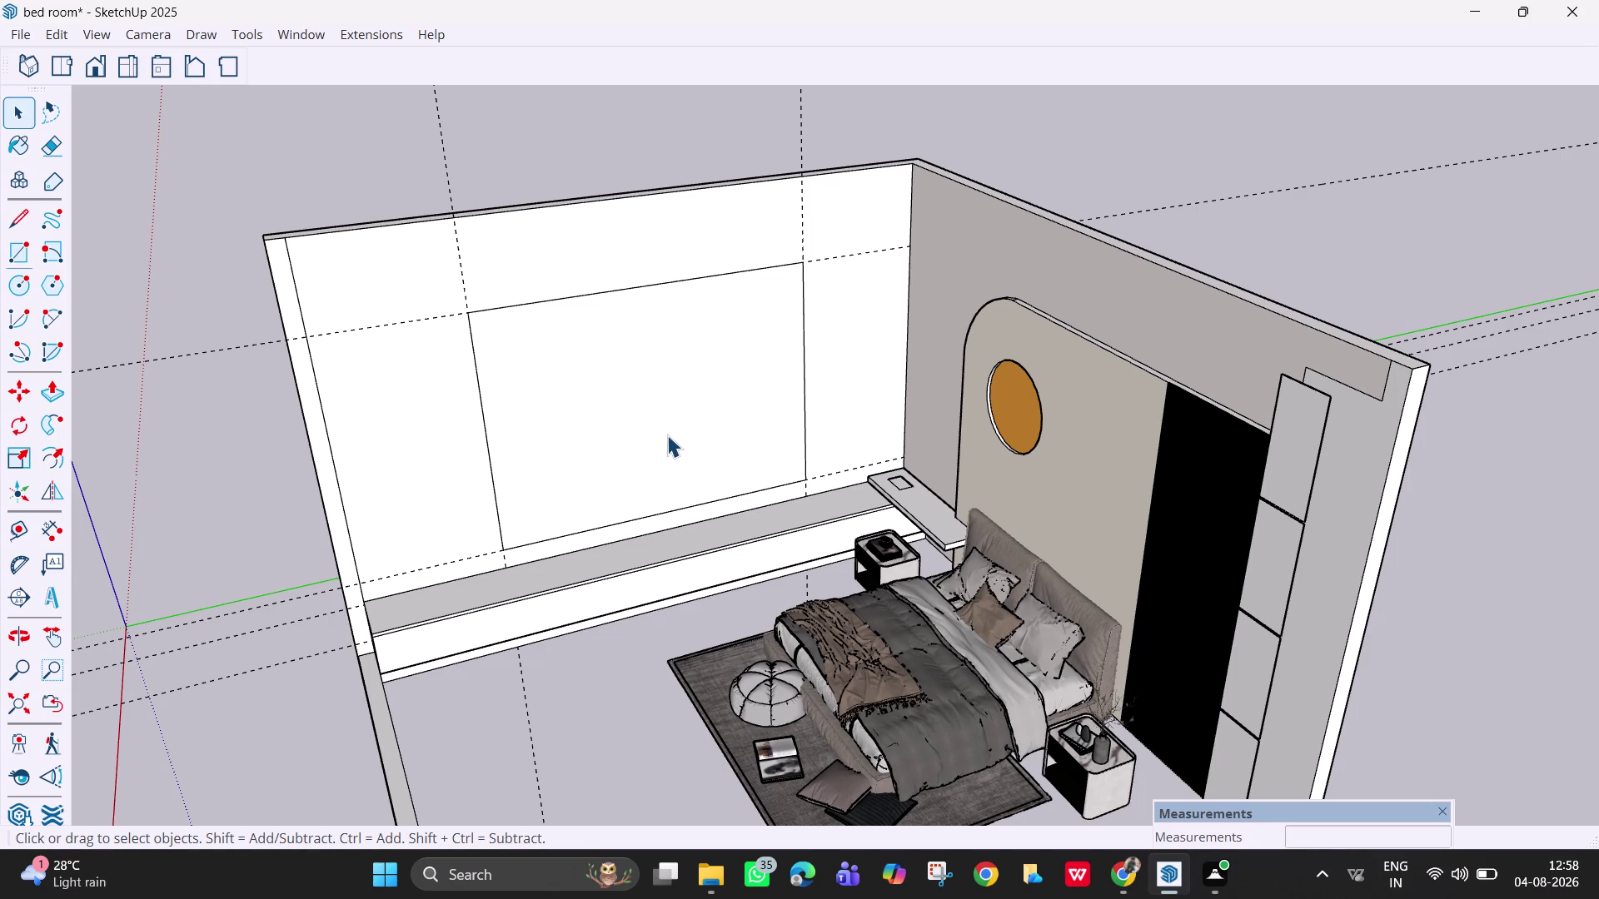
key(p)
click(667, 434)
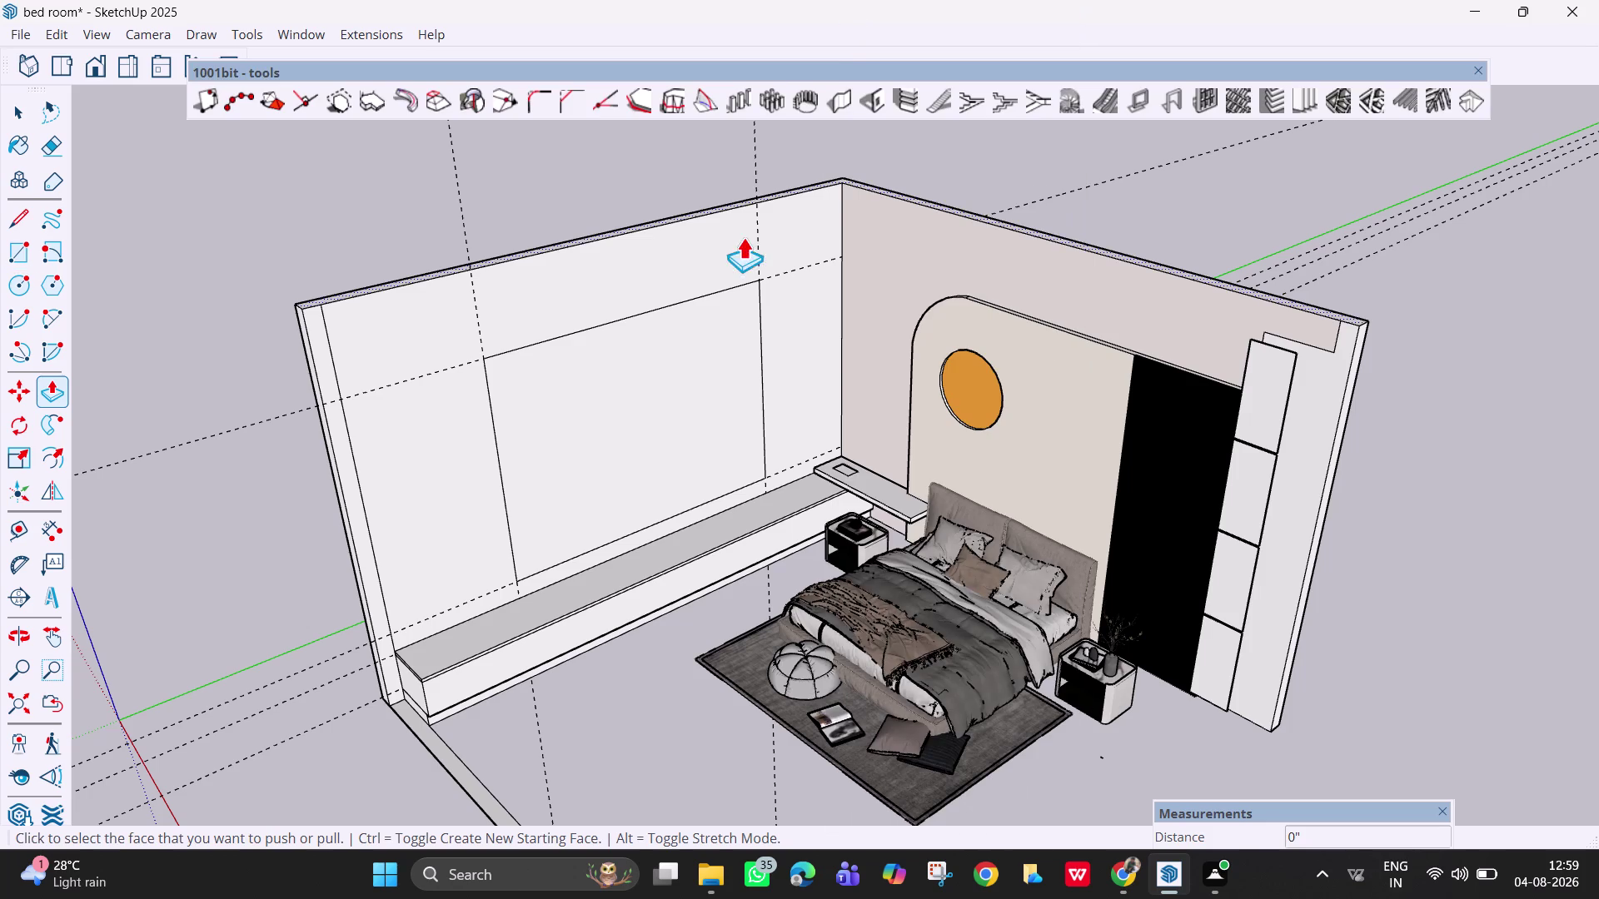
Show the 1001bit extension toolbar.
key(space)
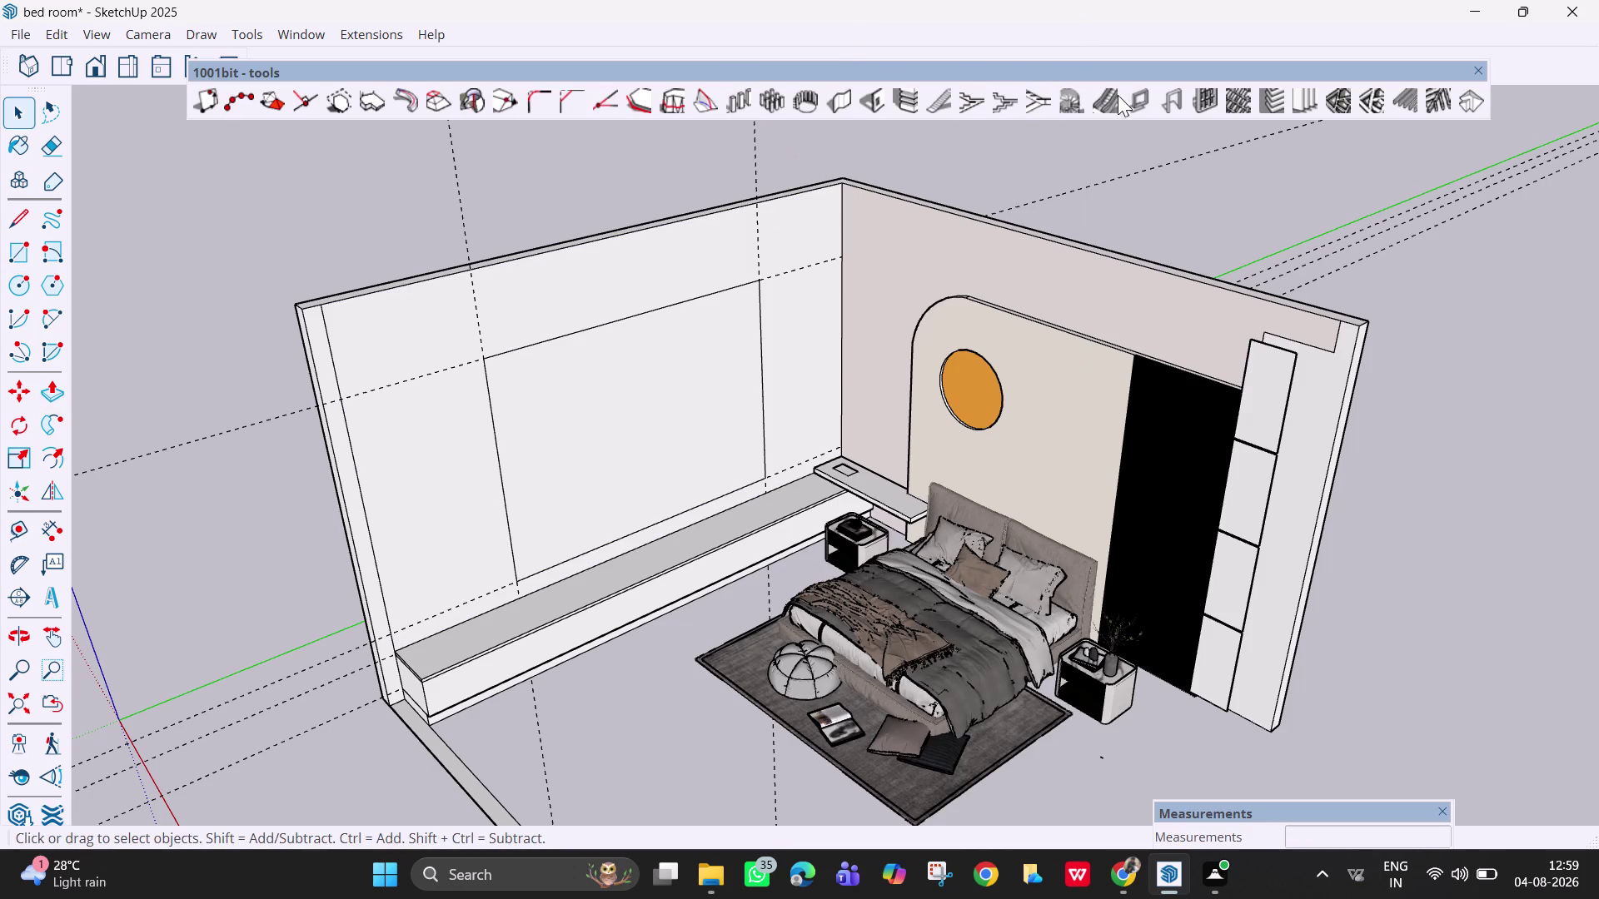
Select the old rectangle face and undo it along with the extra guides.
click(652, 411)
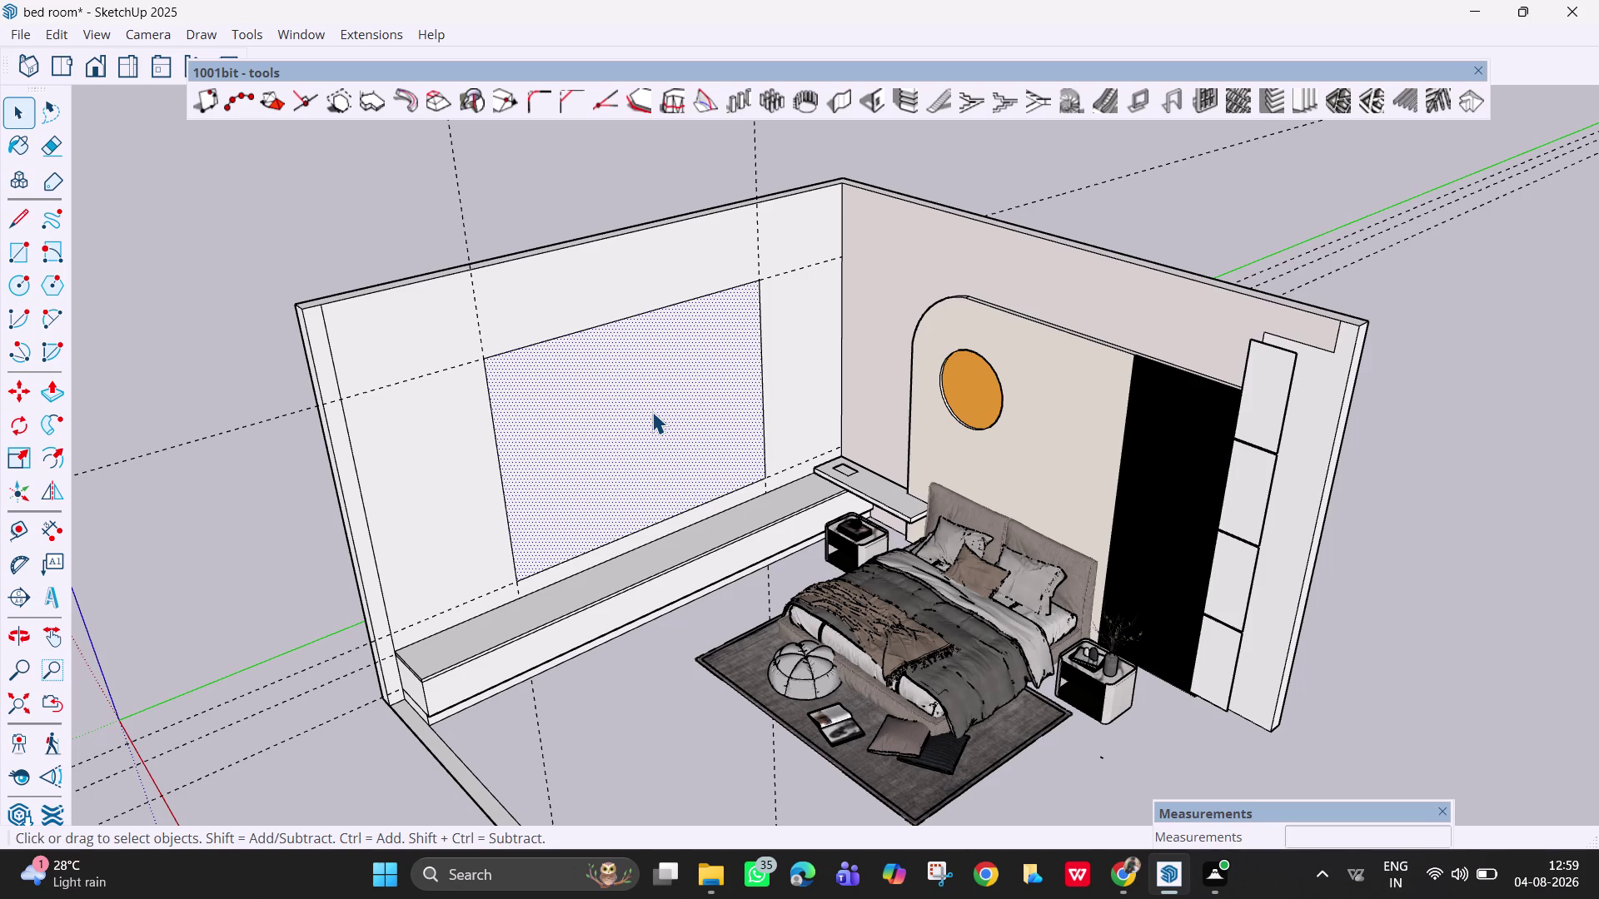
scroll(up, 3)
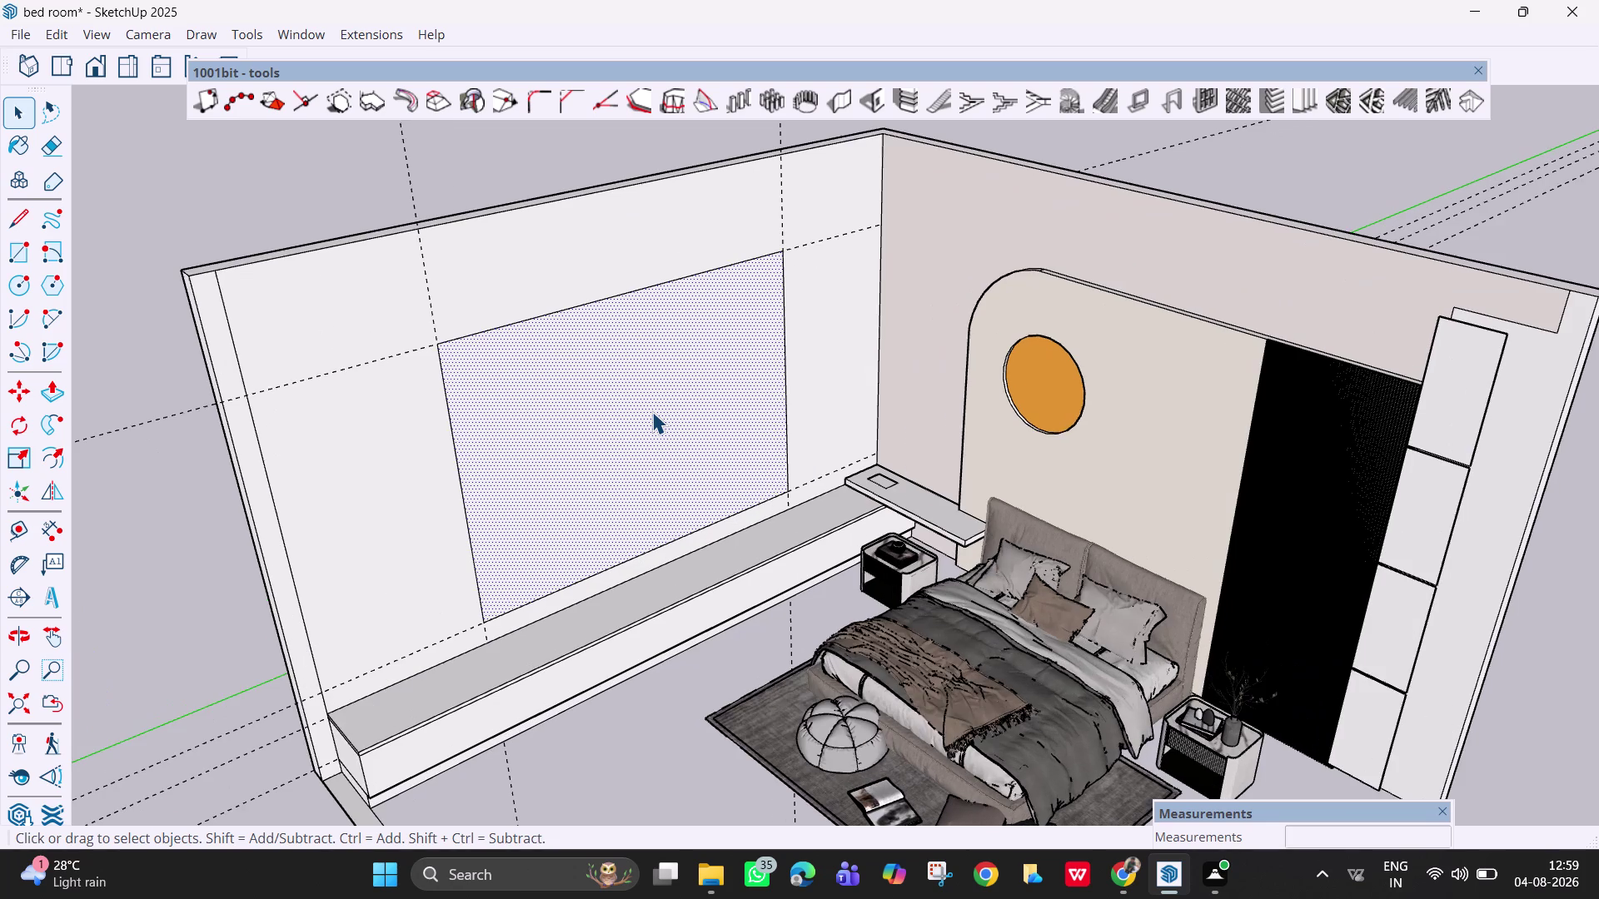
scroll(up, 3)
scroll(up, 3)
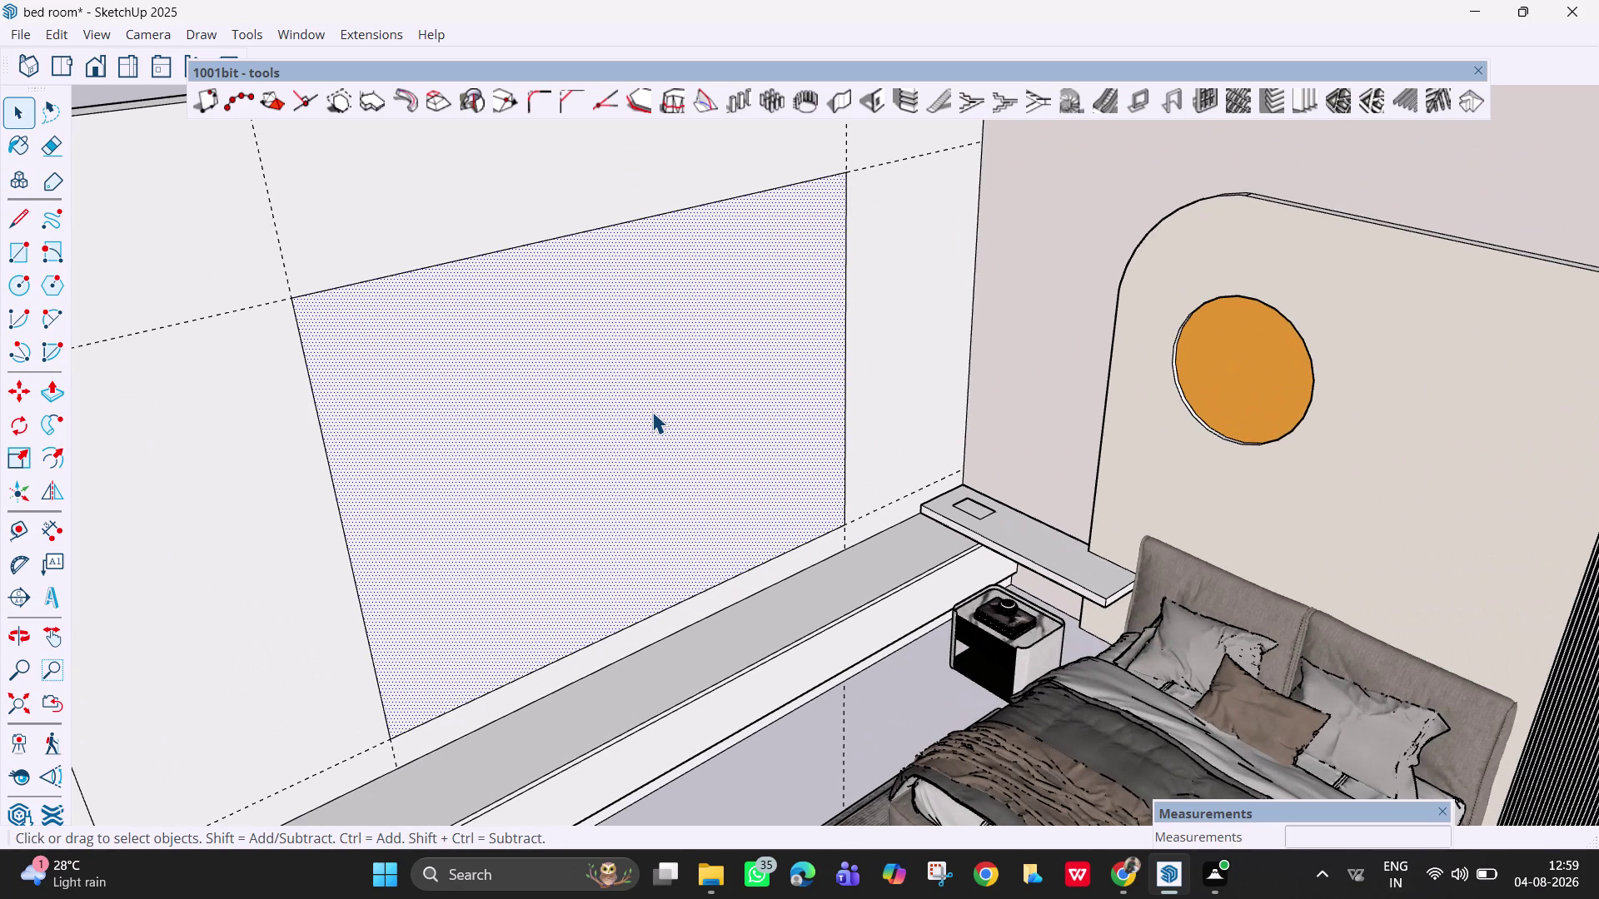
key(Escape)
key(ctrl+z)
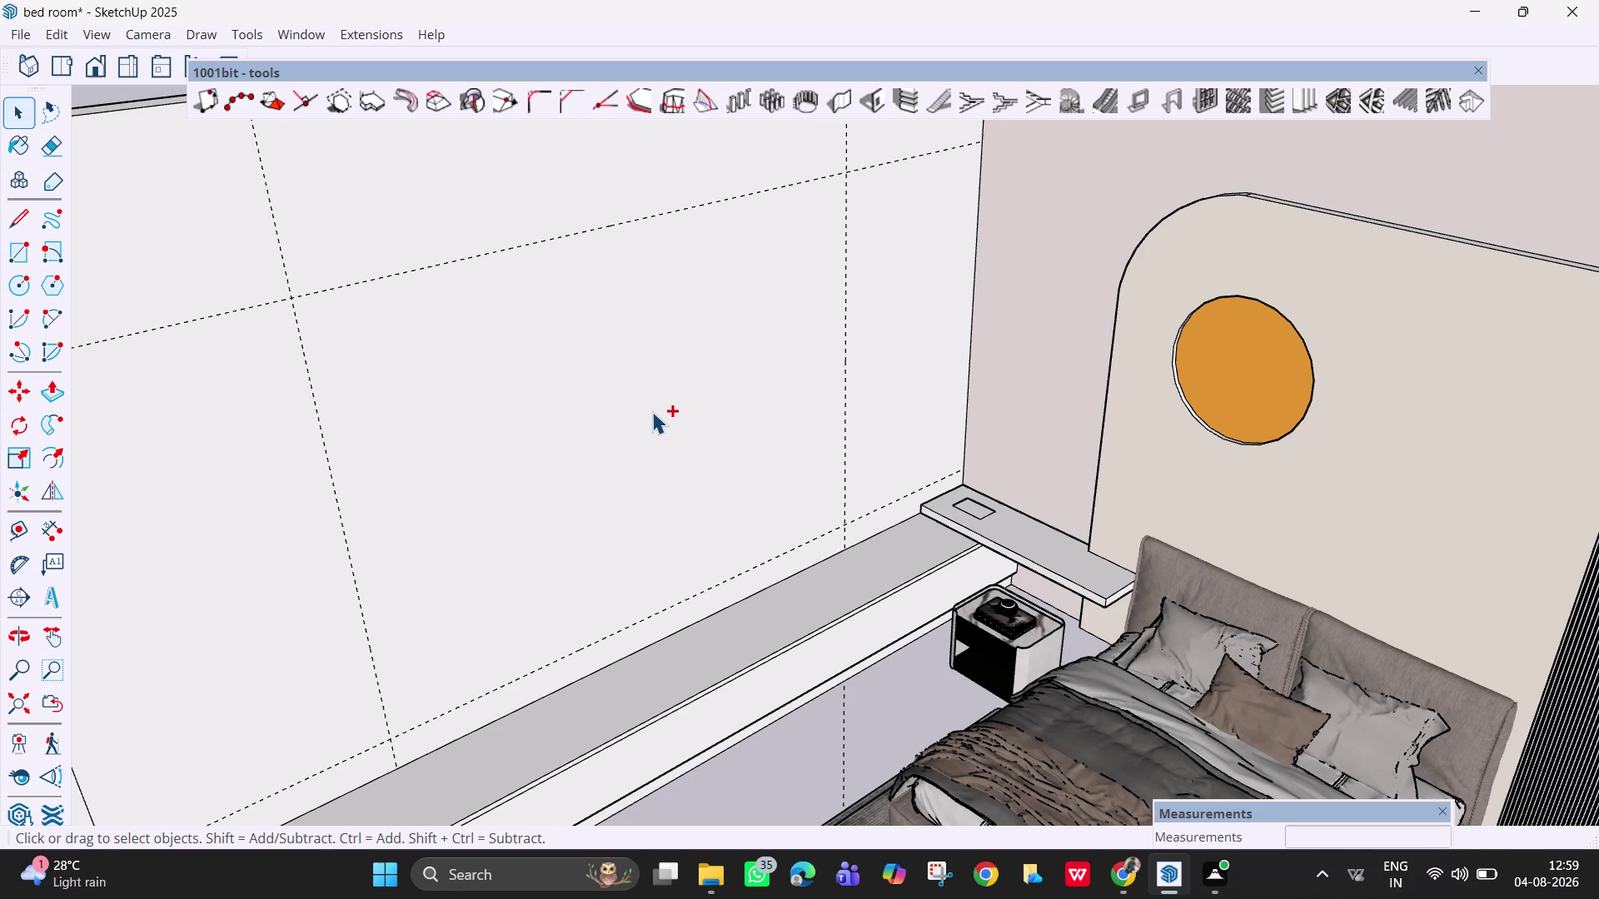
key(ctrl+z)
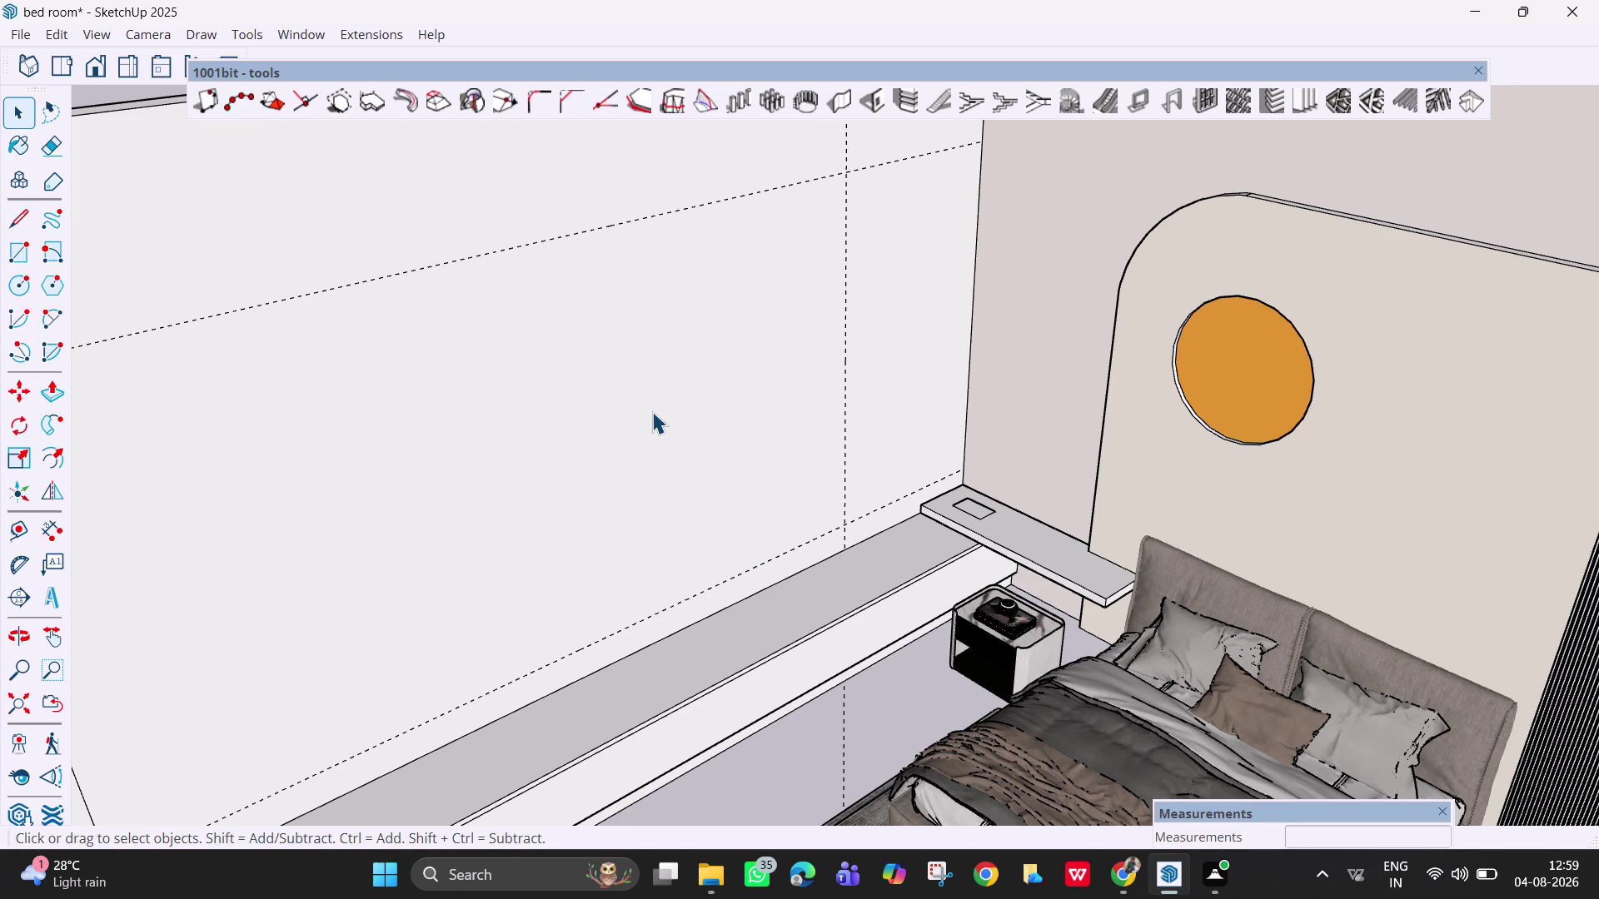
scroll(down, 3)
middle_click(652, 412)
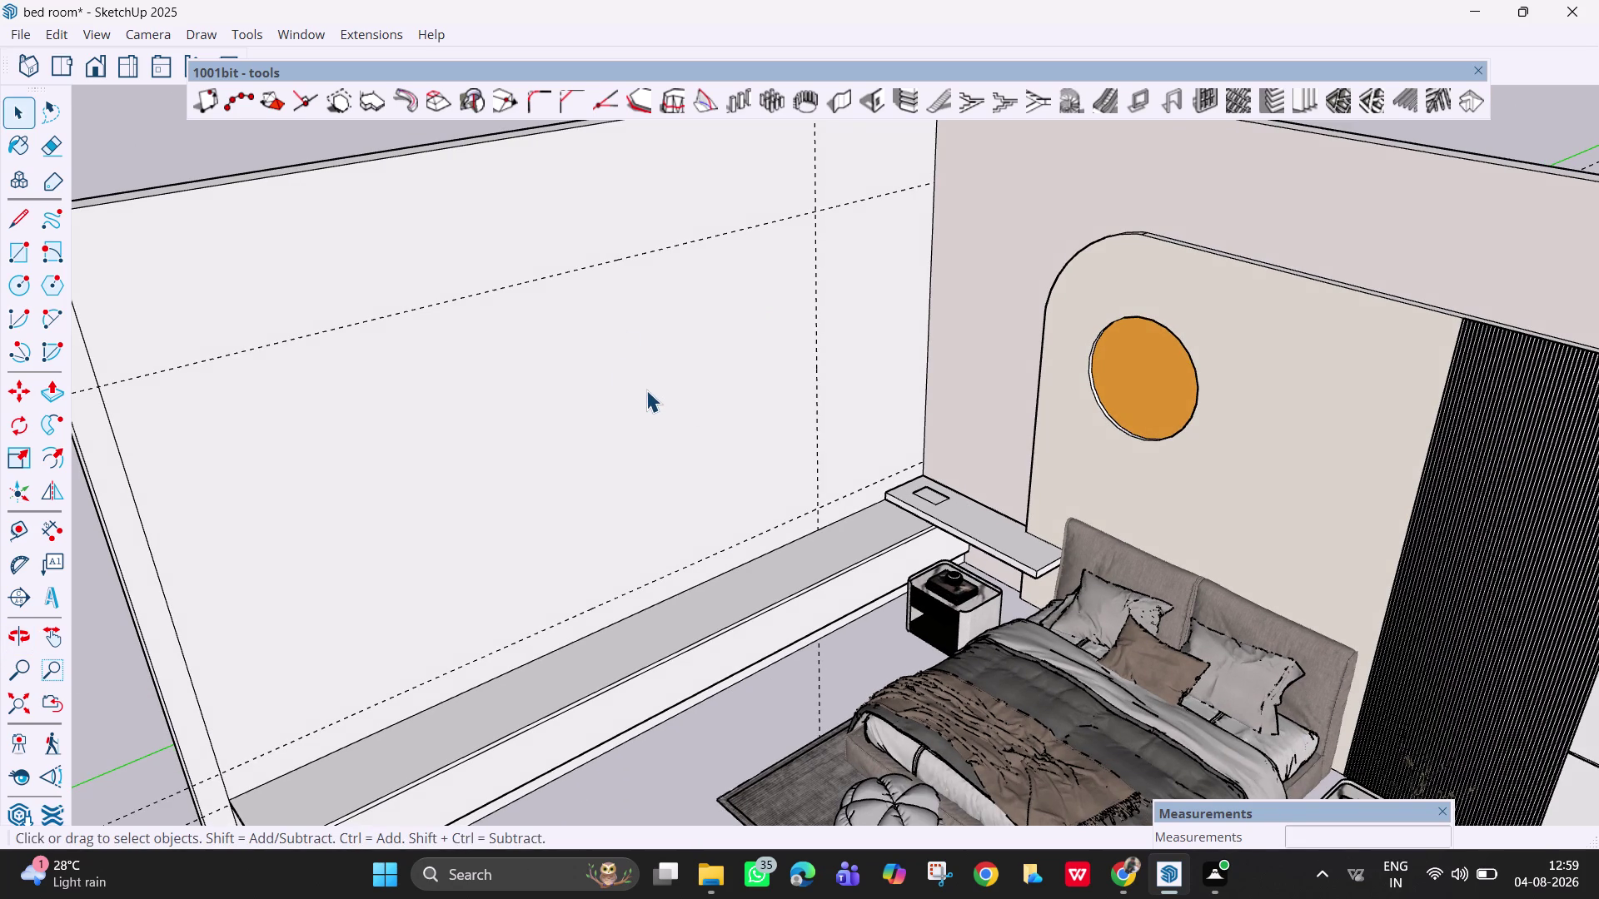
Measure 8' off the existing vertical guide to place a new guide.
key(l)
key(Escape)
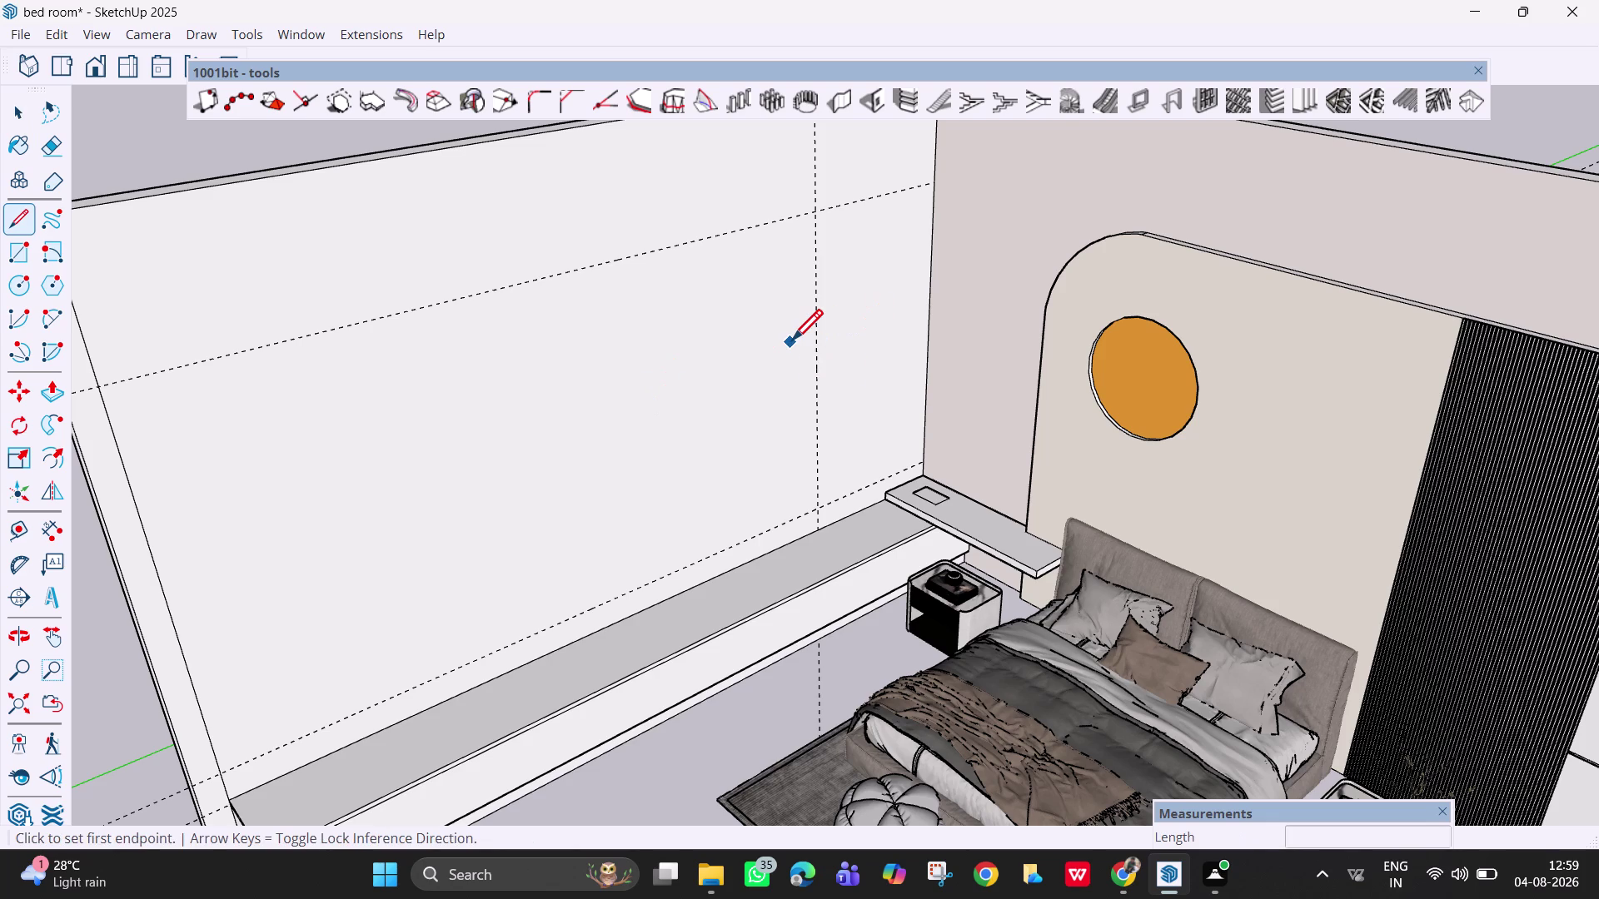
key(t)
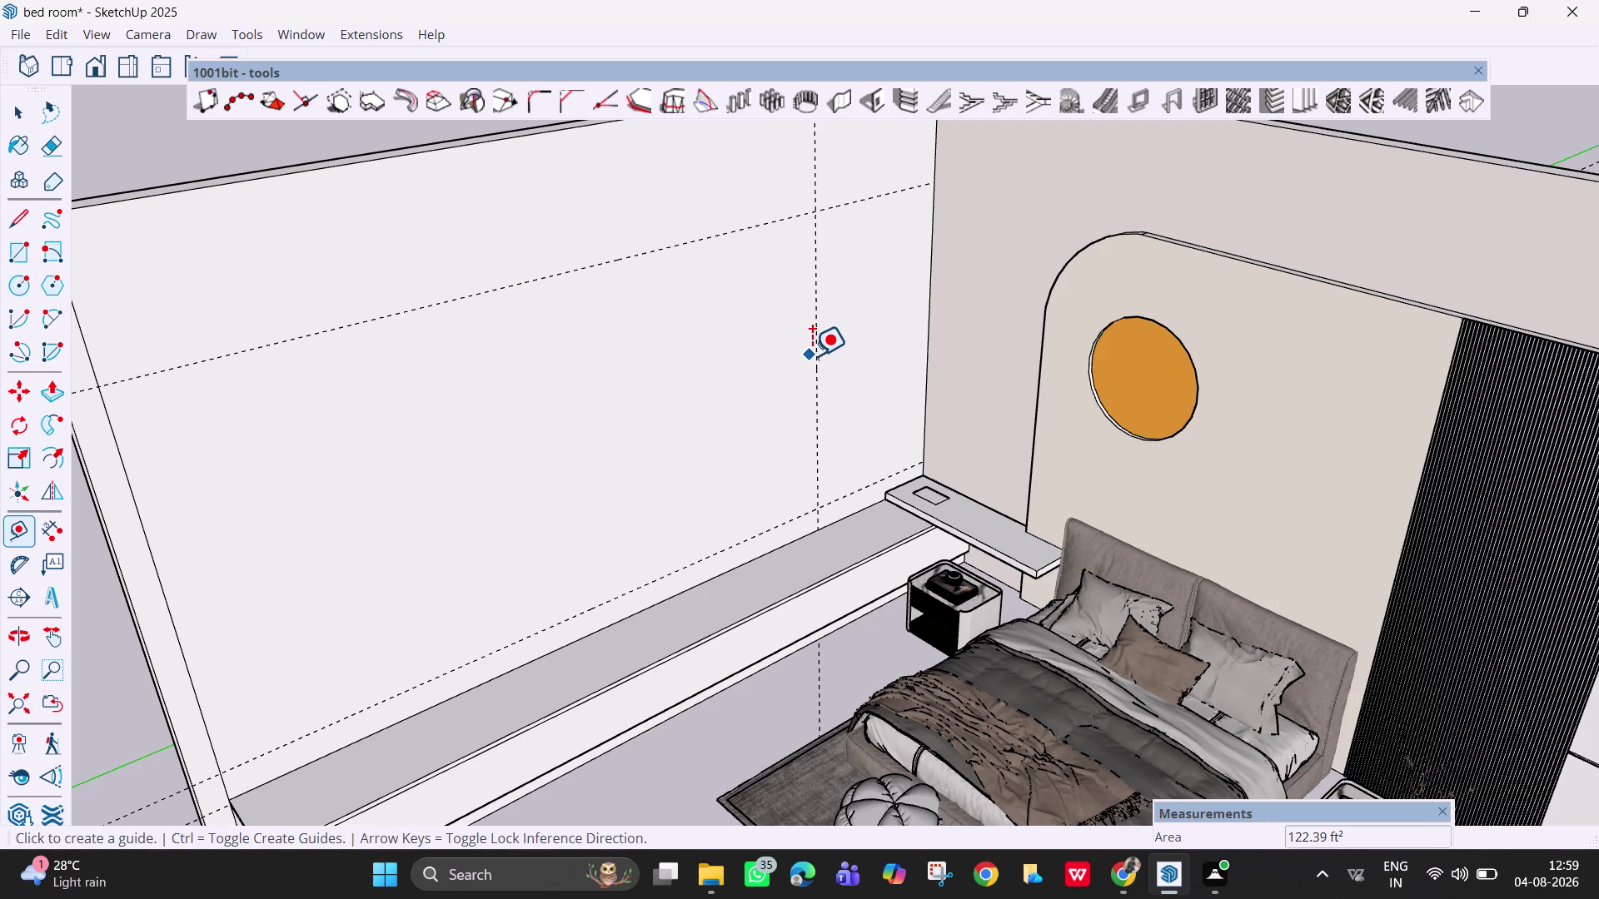
click(821, 358)
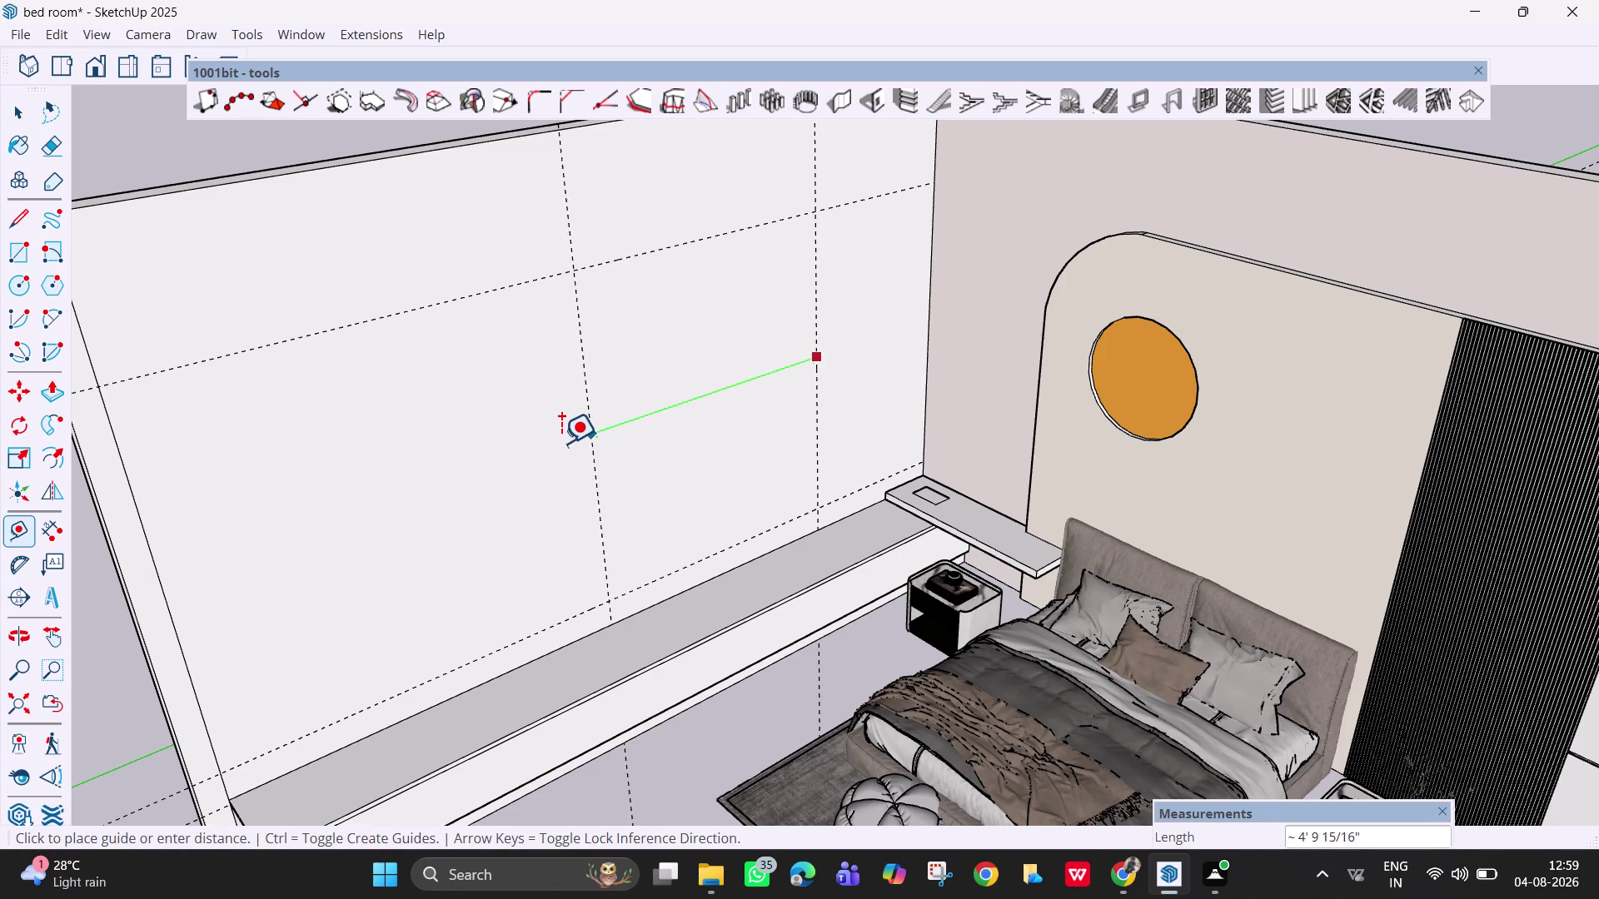
text(8')
key(Return)
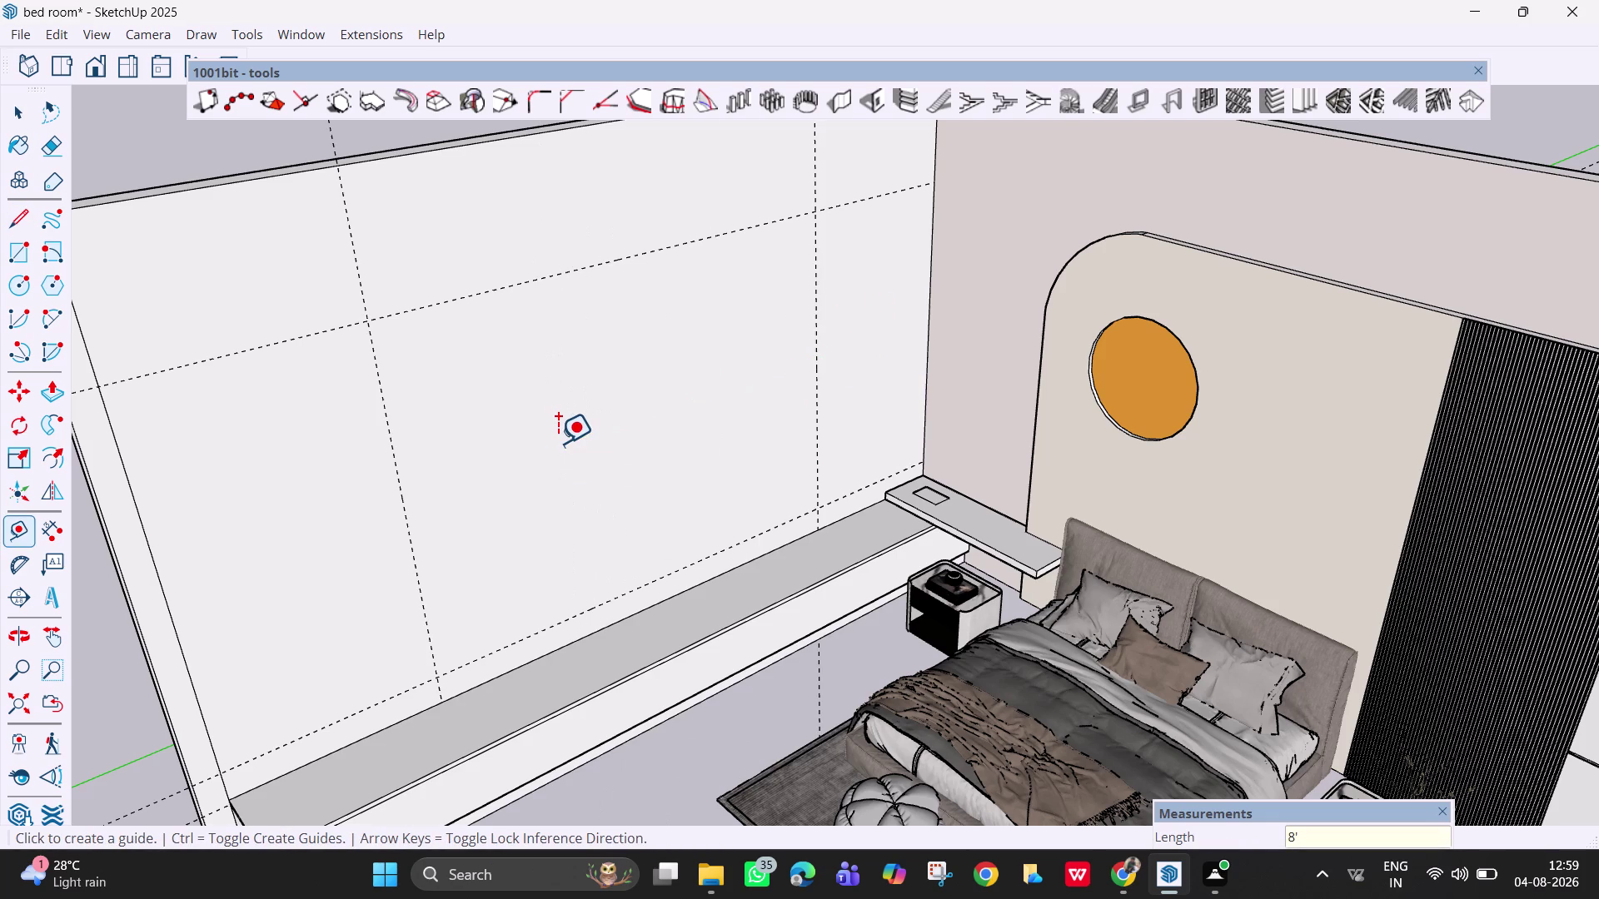
key(space)
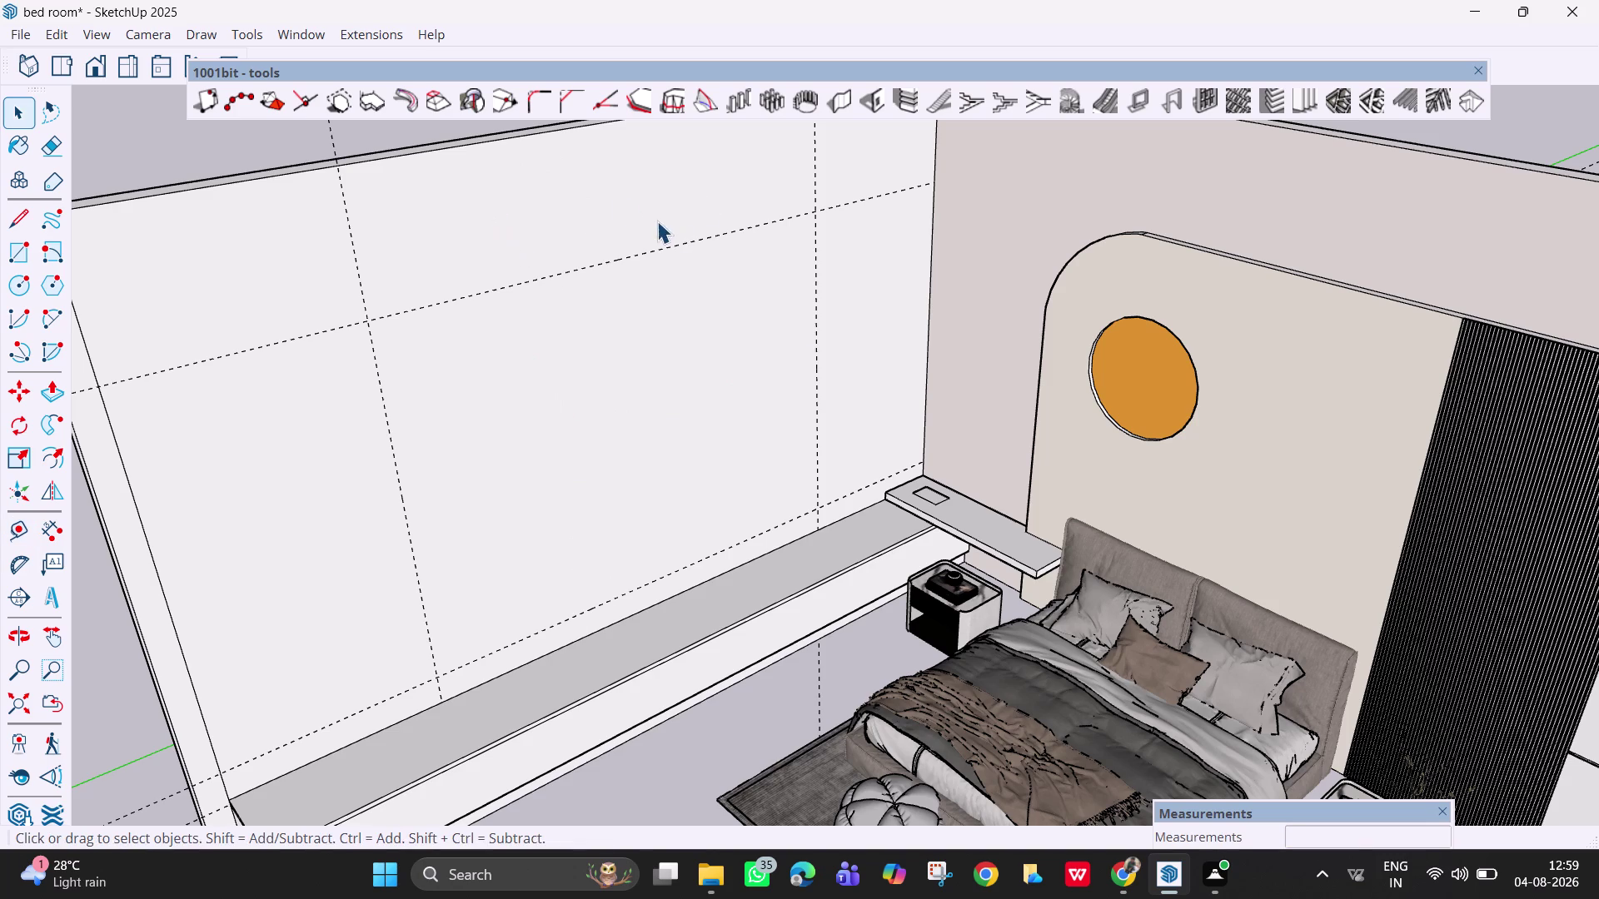
Draw a rectangle between opposite guide intersections.
key(r)
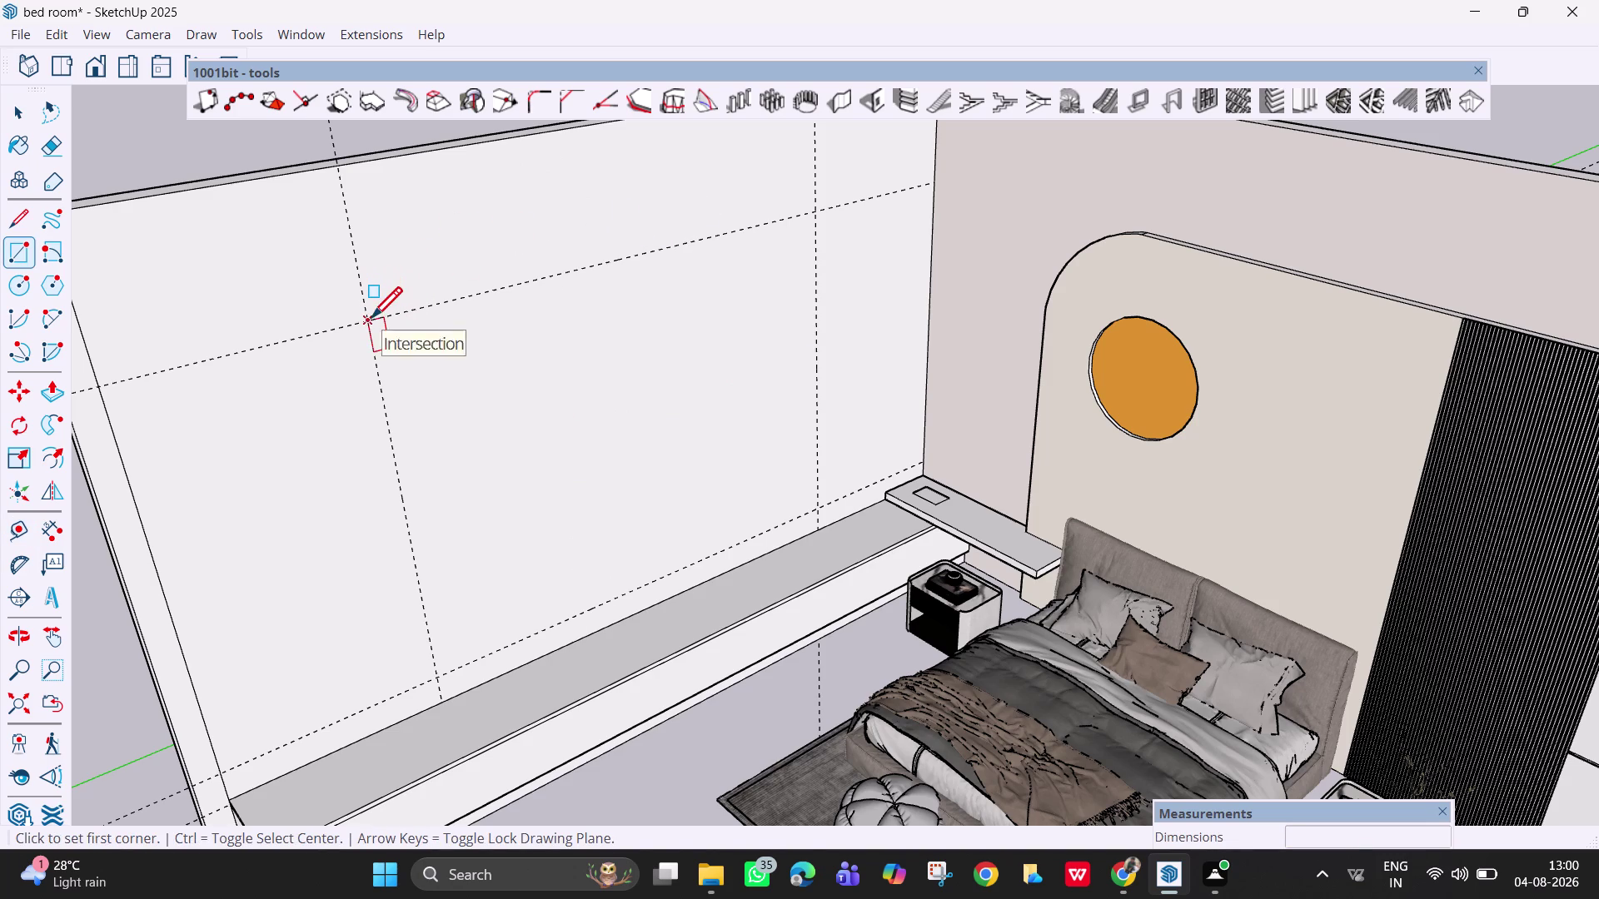
click(371, 321)
click(821, 507)
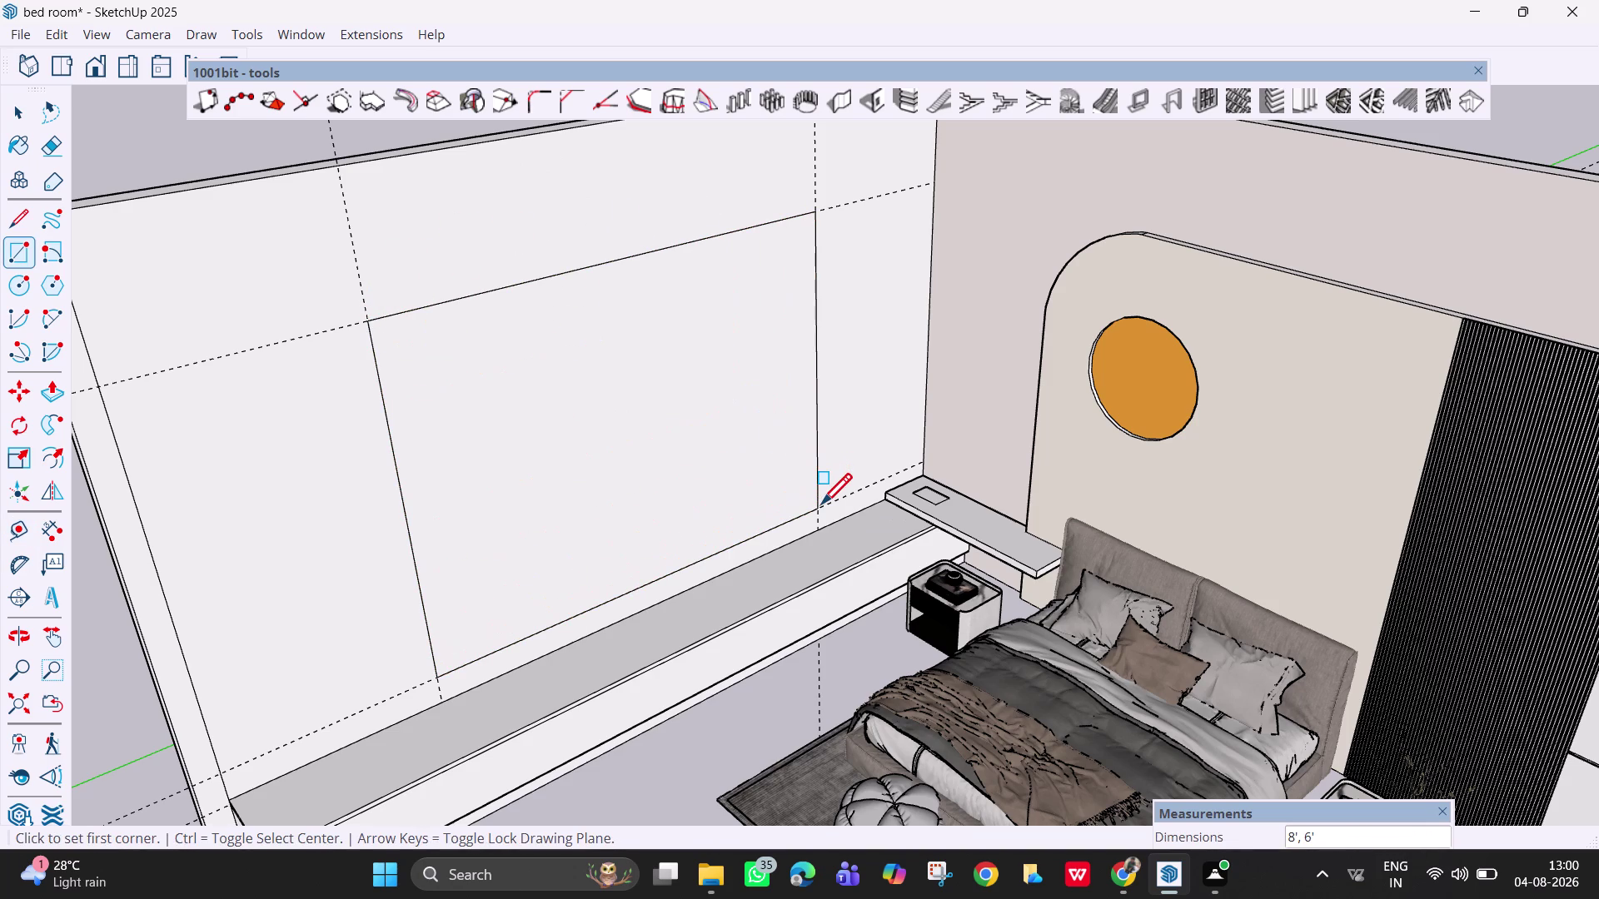
key(Escape)
Recess the new rectangle 4 1/2 inches into the wall.
key(p)
click(691, 455)
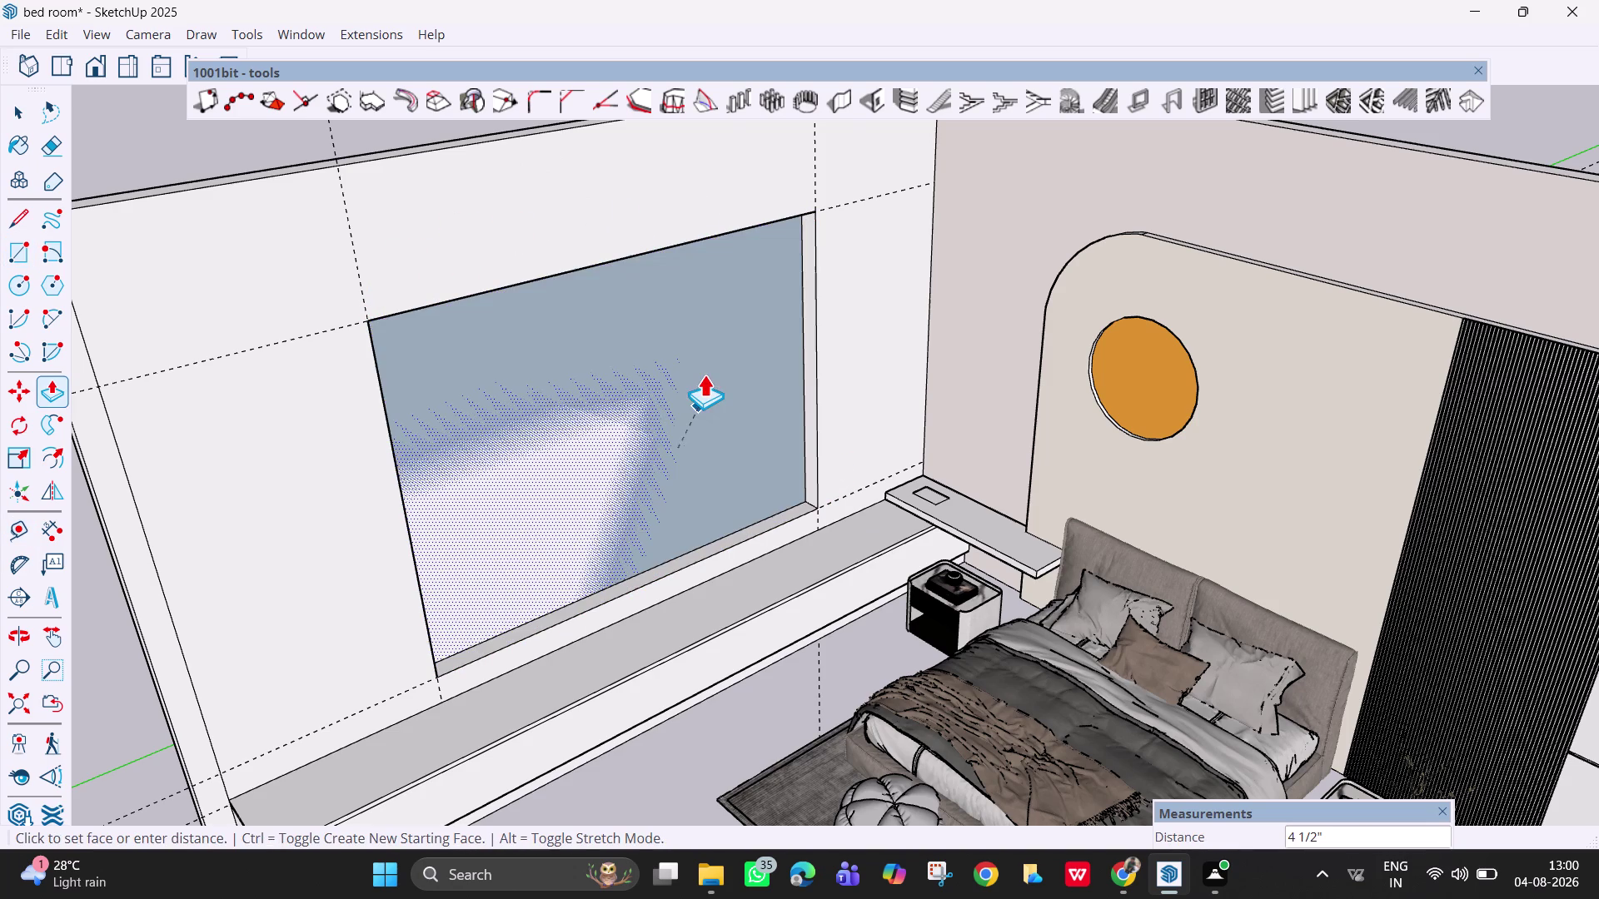
click(704, 360)
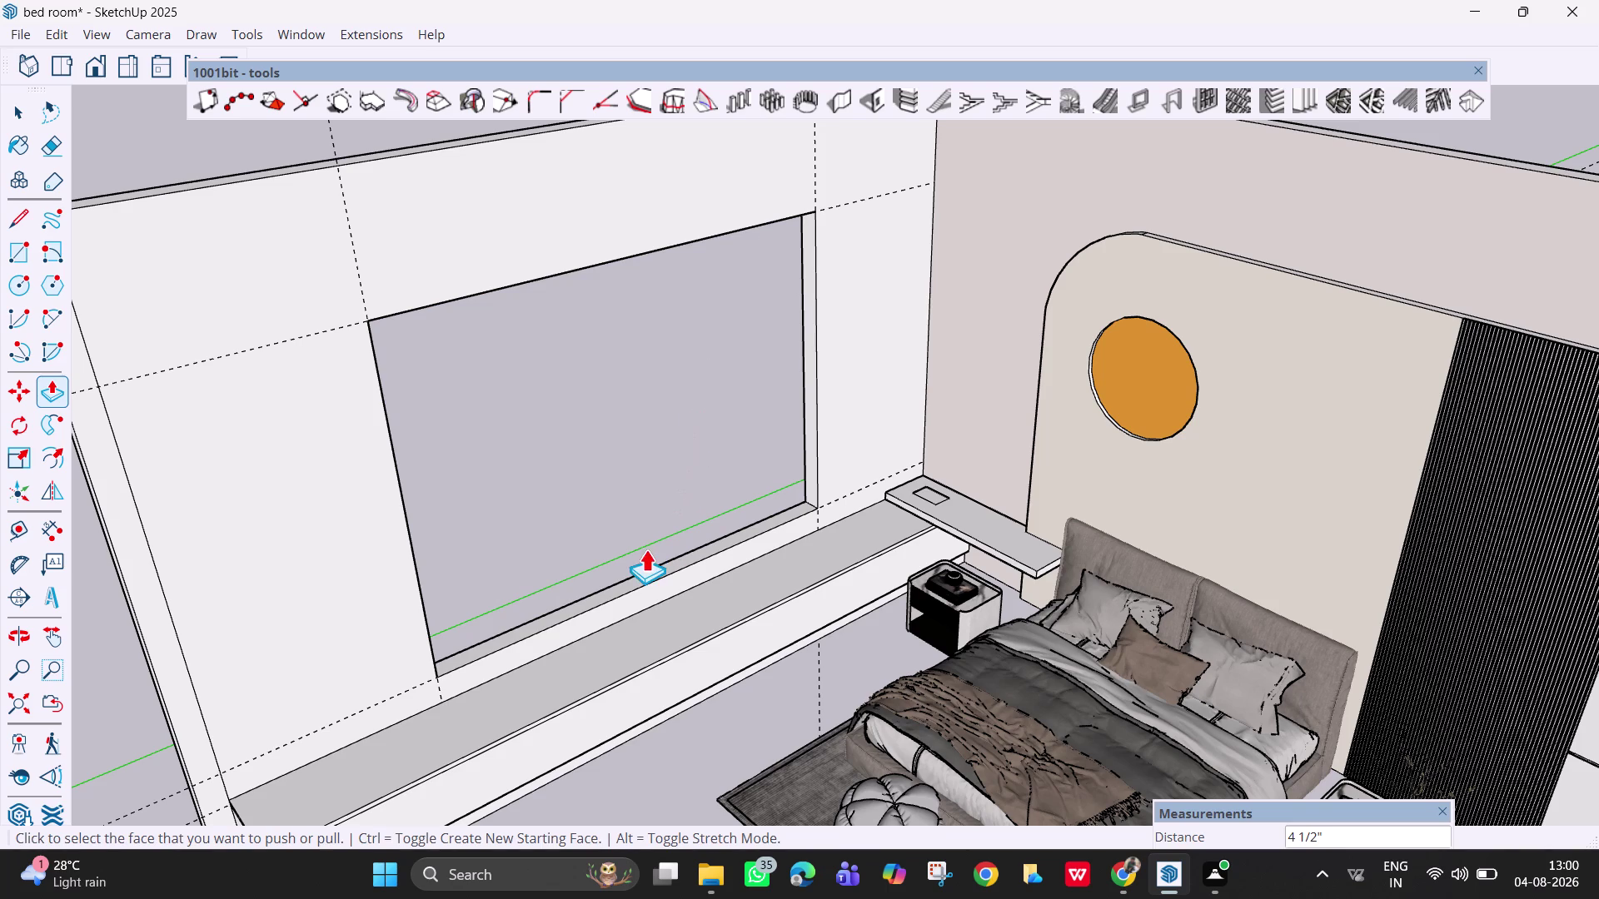
key(Escape)
scroll(down, 3)
middle_drag(651, 509, 664, 512)
key(space)
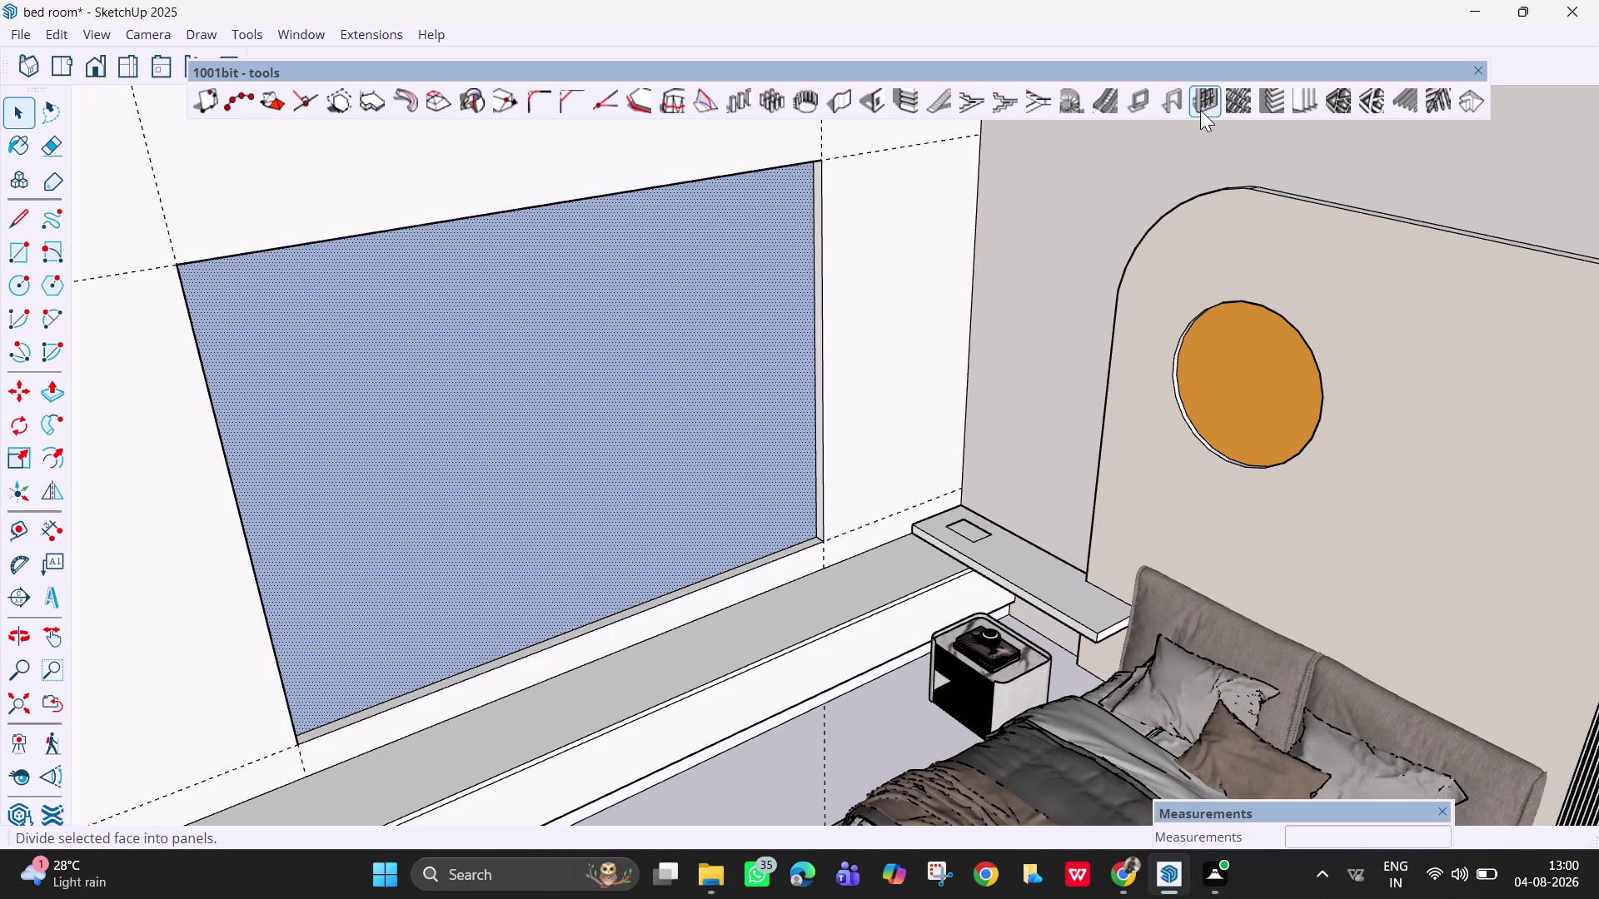